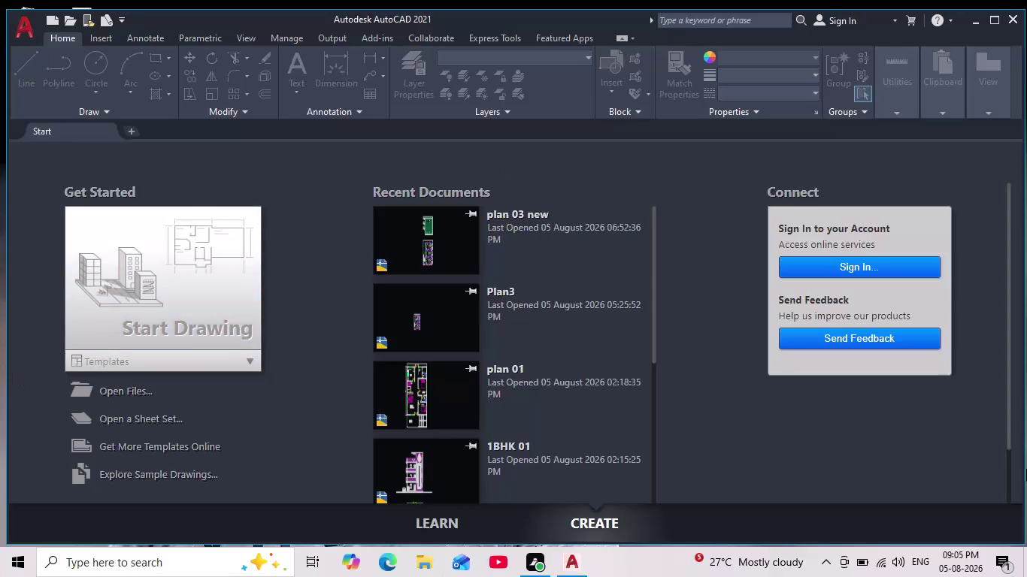
Start a new drawing using Engineering length units, 0'-0" precision and inch insertion scale.
click(193, 301)
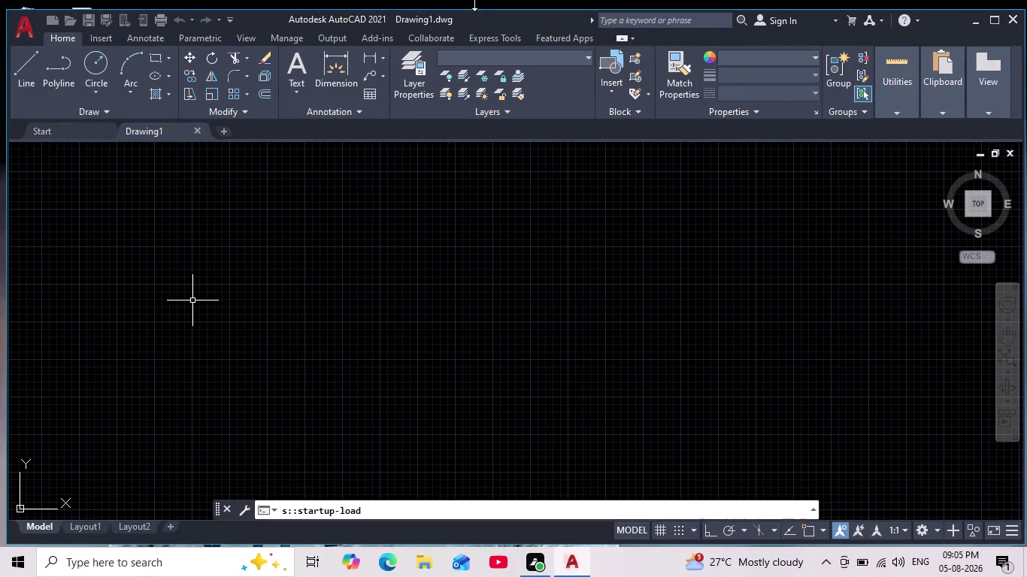
text(un)
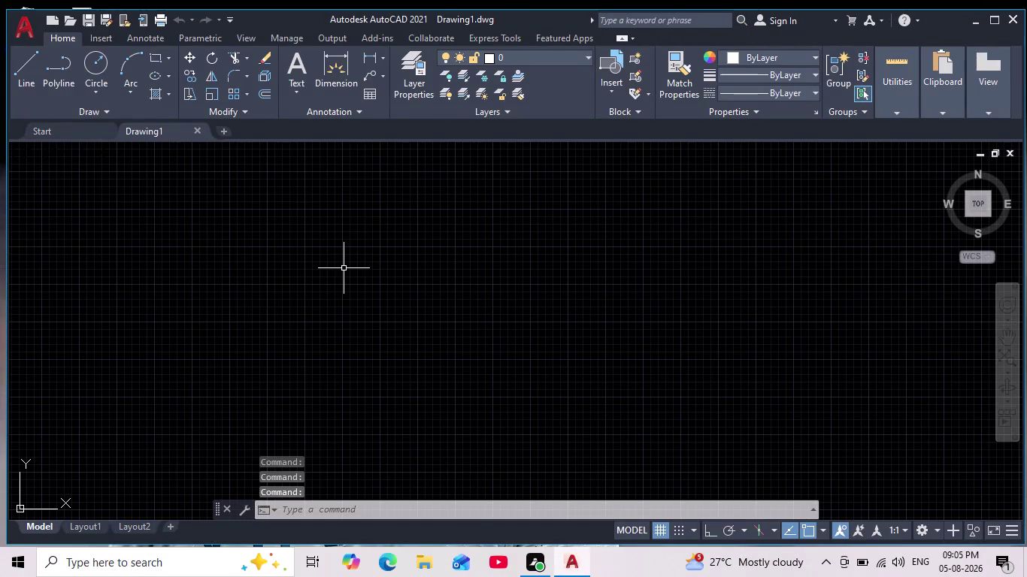
key(Return)
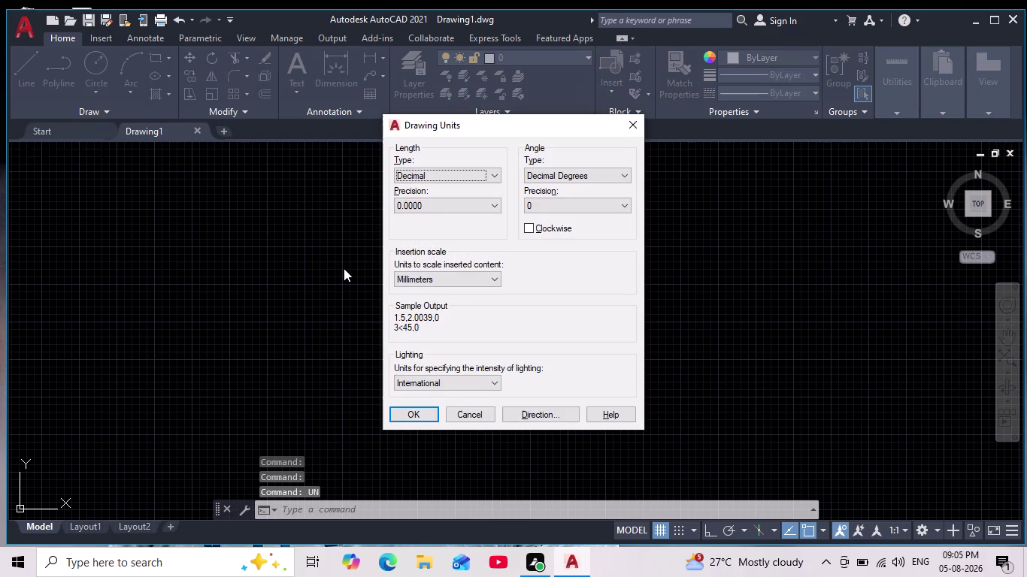
click(455, 173)
click(433, 219)
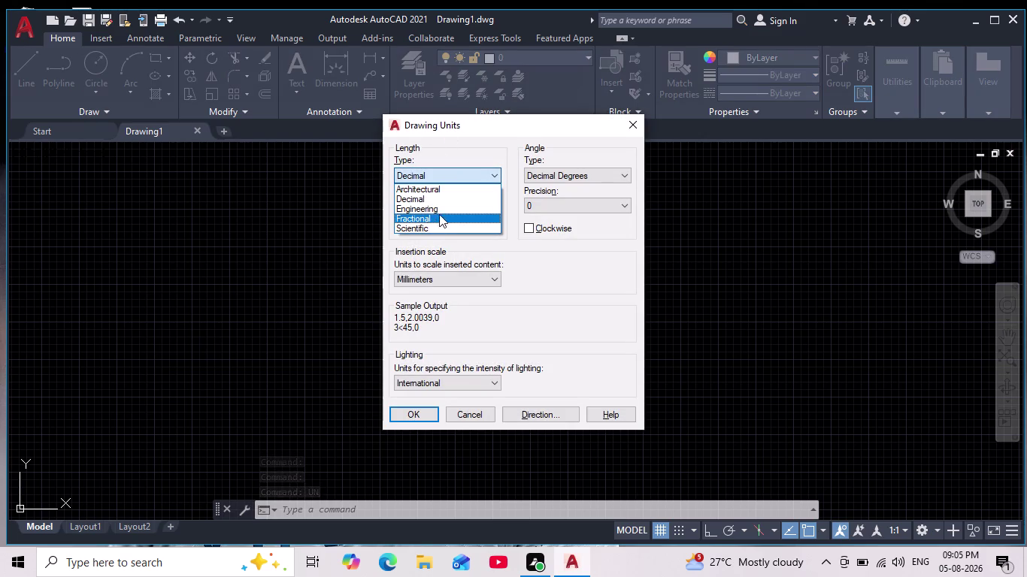
click(439, 214)
click(442, 178)
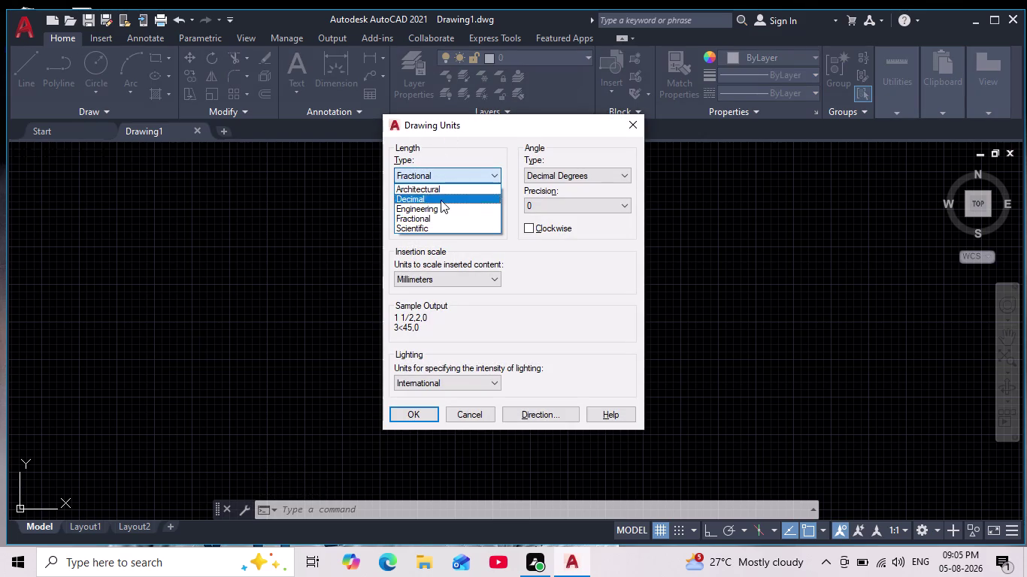
click(438, 215)
click(445, 169)
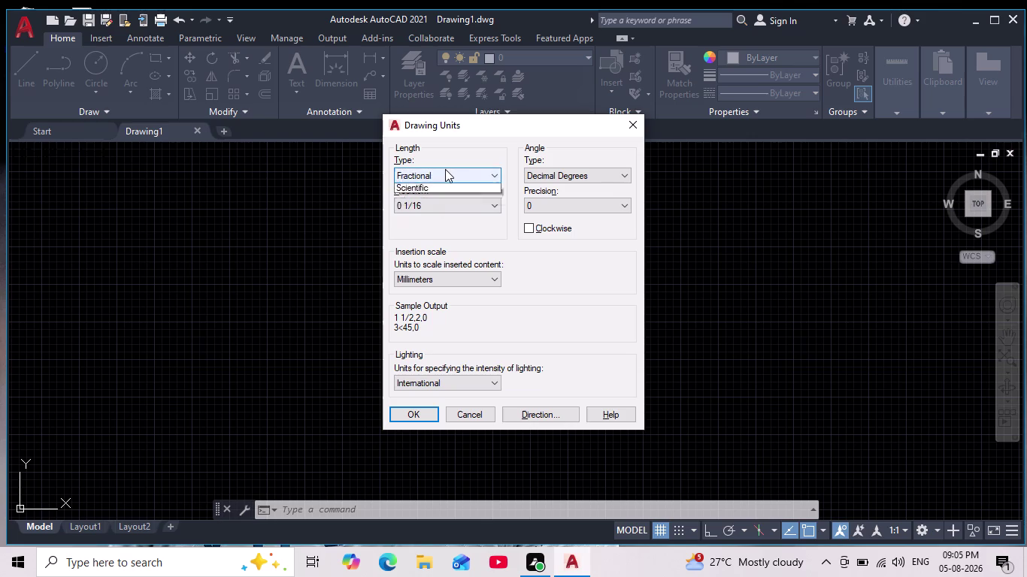
click(449, 209)
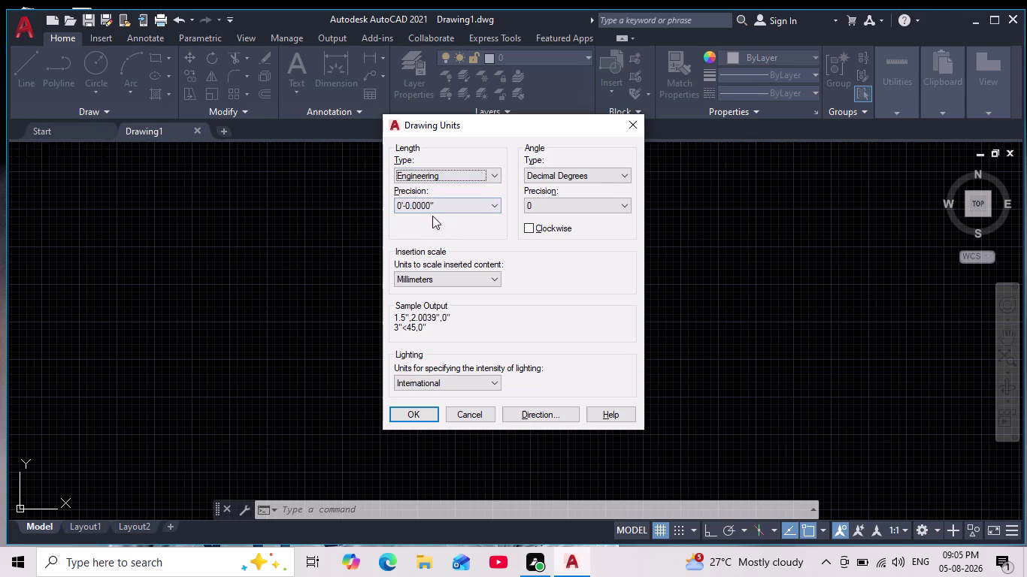
click(448, 200)
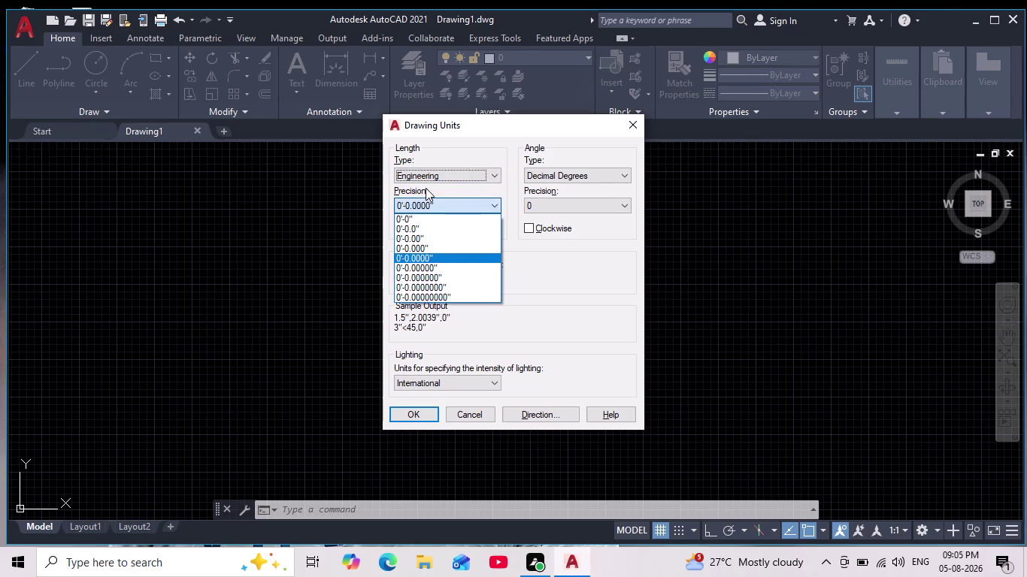
click(420, 221)
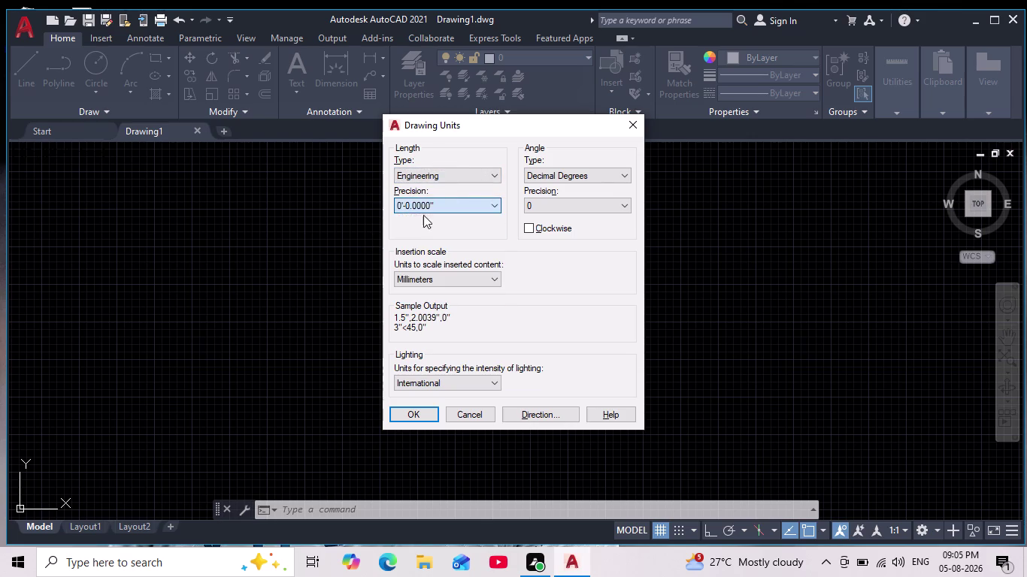
click(471, 271)
click(431, 306)
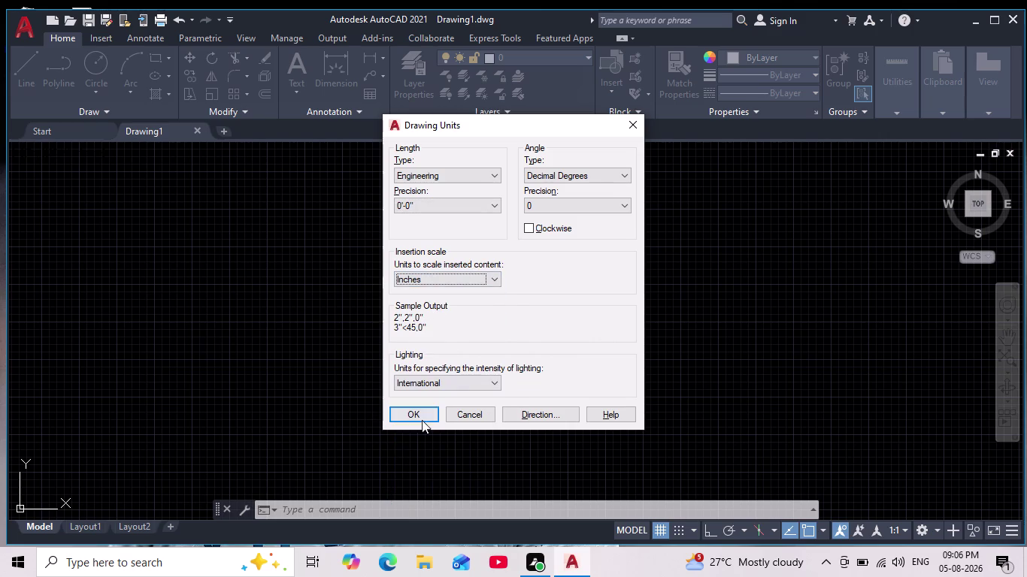
click(421, 422)
click(445, 417)
key(d)
key(Return)
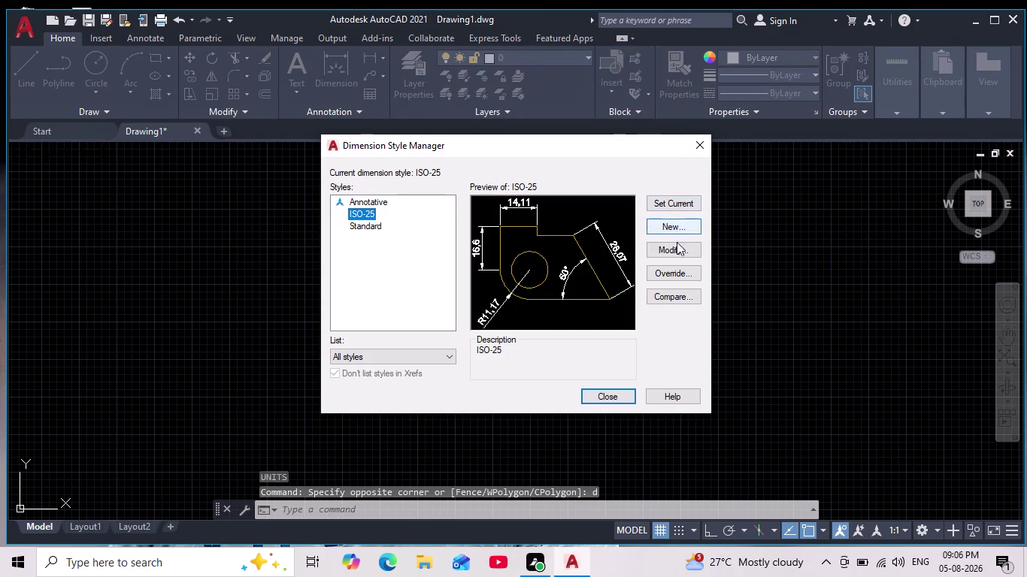
Give ISO-25 Engineering unit format with 0'-0" precision and make it the current style.
click(665, 250)
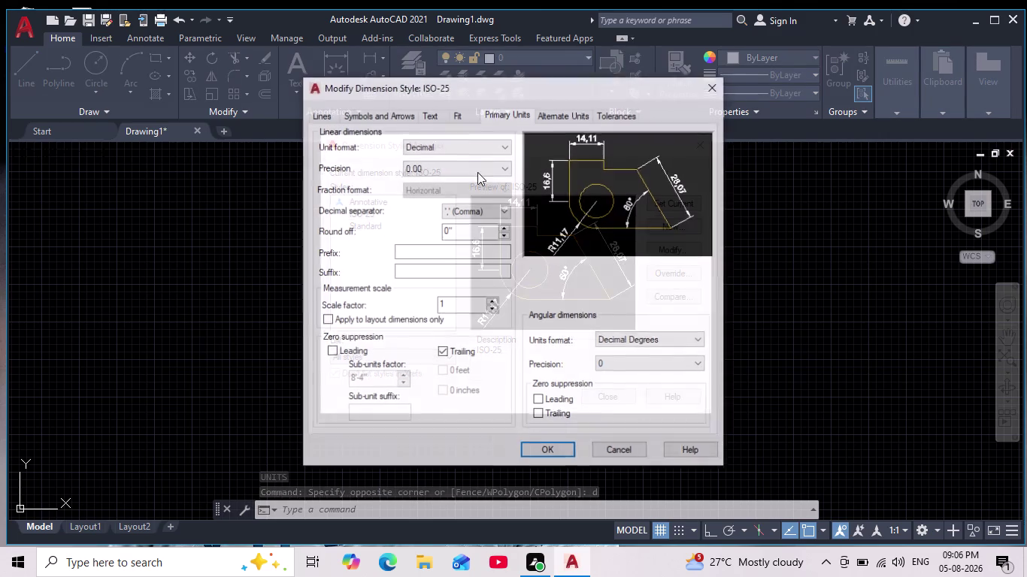
click(499, 120)
click(445, 145)
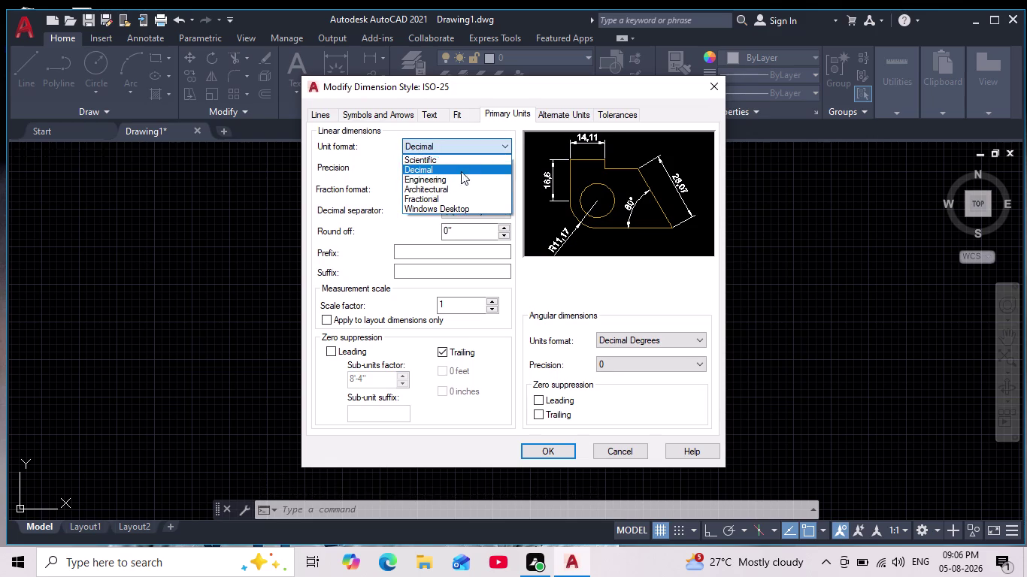
click(462, 183)
click(455, 177)
click(461, 161)
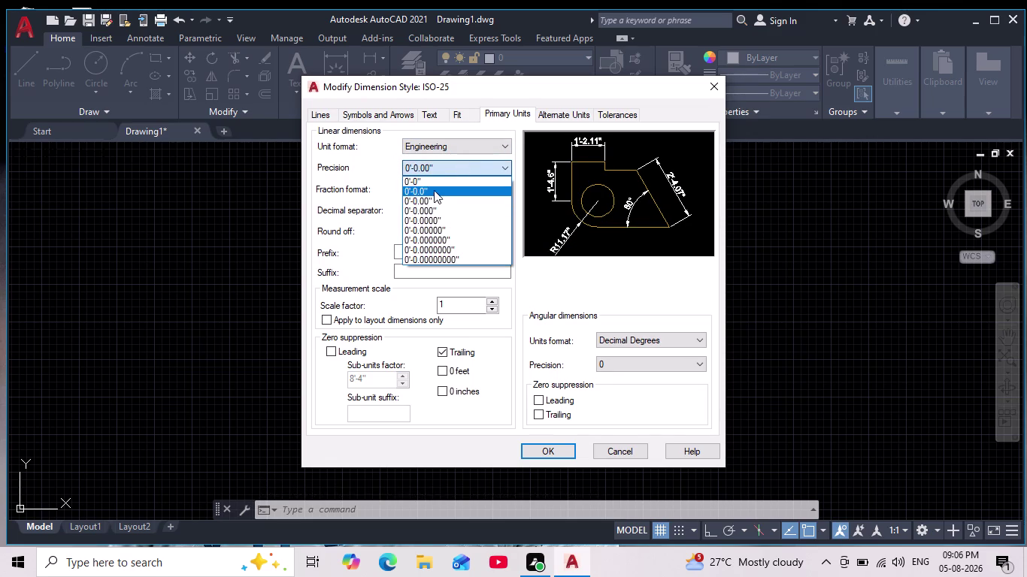
click(439, 188)
click(447, 170)
click(441, 184)
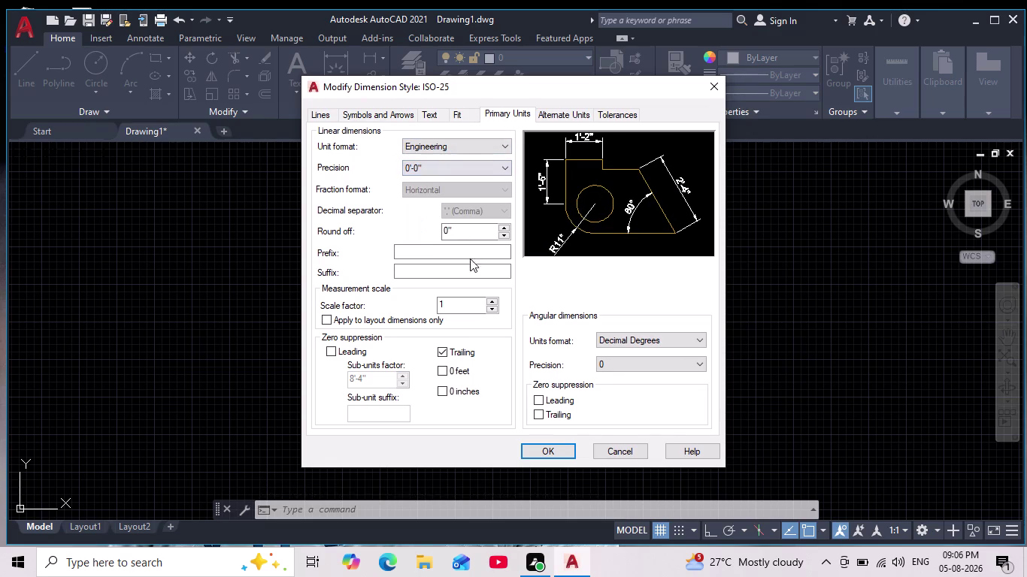
click(554, 447)
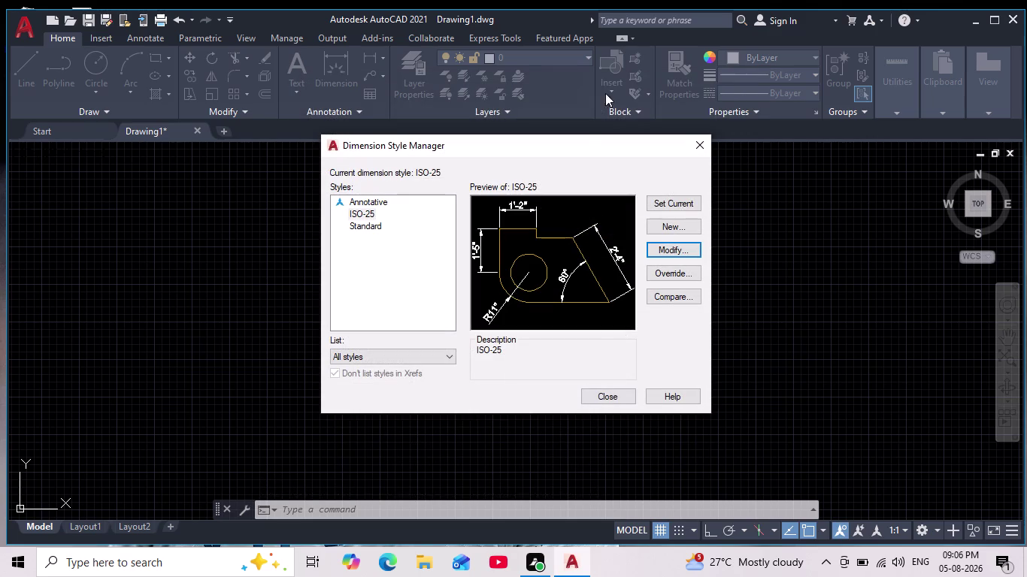
triple_click(666, 206)
click(666, 205)
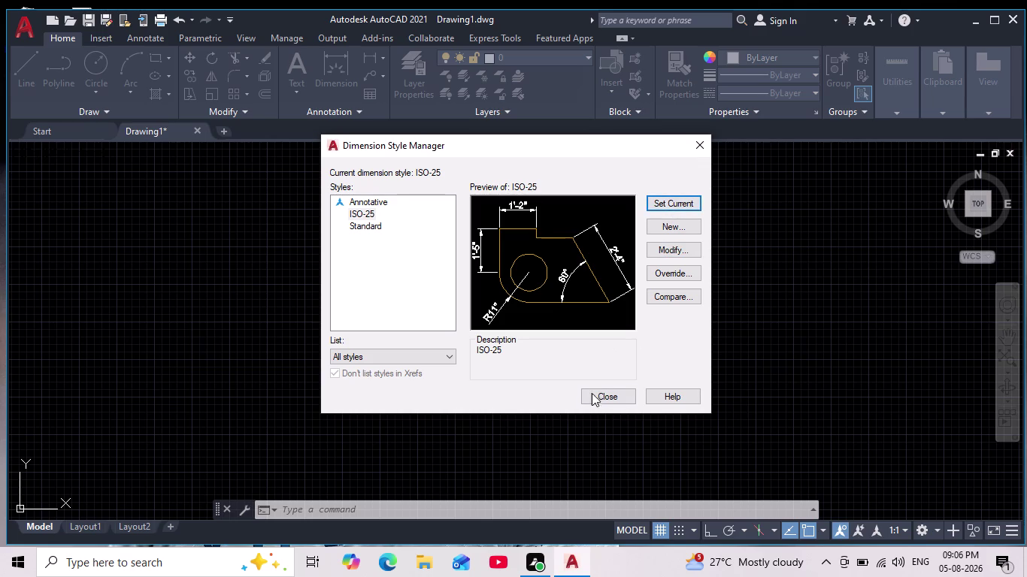
click(611, 397)
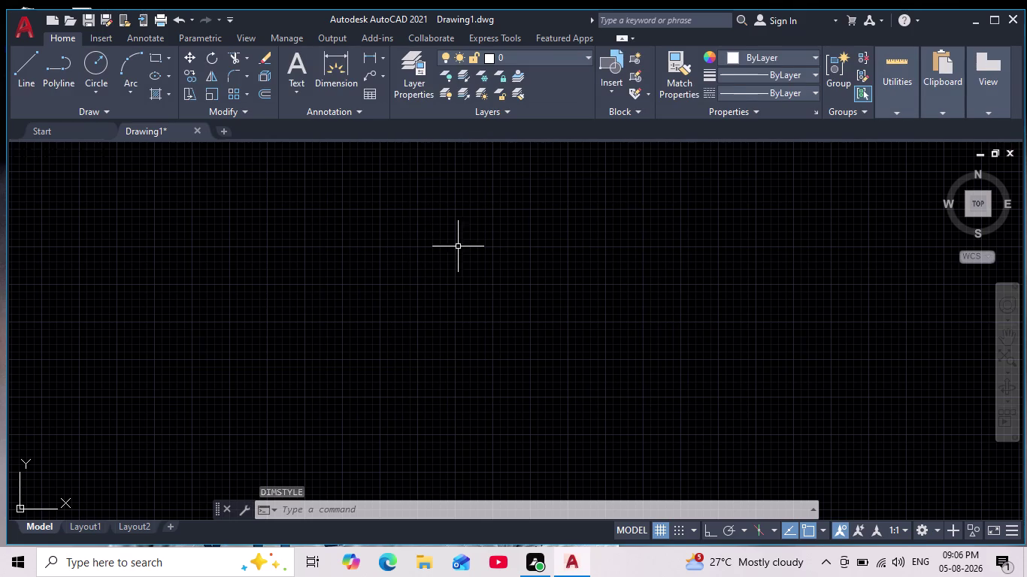
Pan and zoom the empty drawing, then start and cancel a construction line.
scroll(down, 3)
scroll(up, 3)
middle_drag(422, 279, 299, 434)
scroll(down, 3)
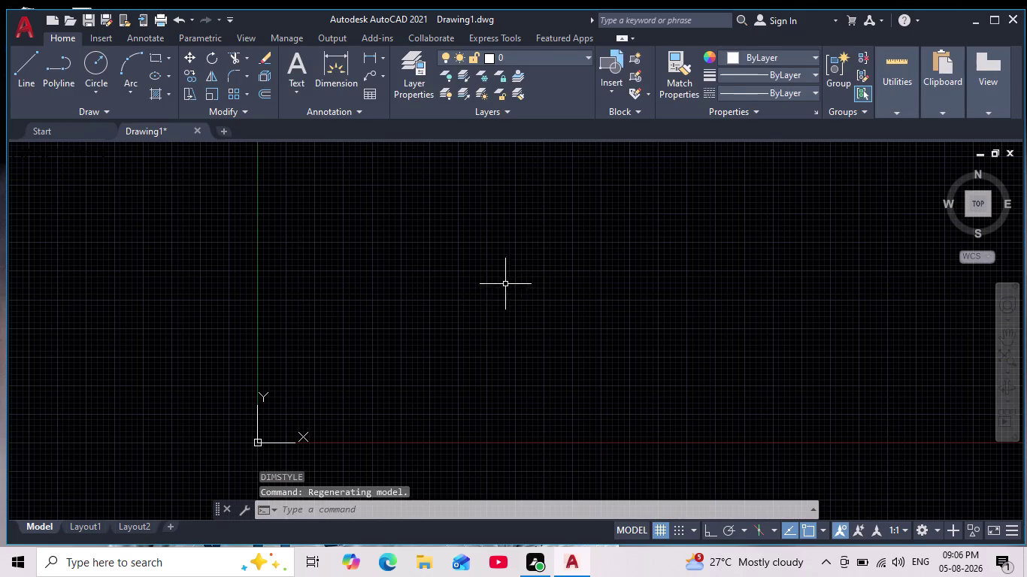
scroll(up, 3)
scroll(down, 3)
scroll(up, 3)
middle_drag(361, 351, 331, 358)
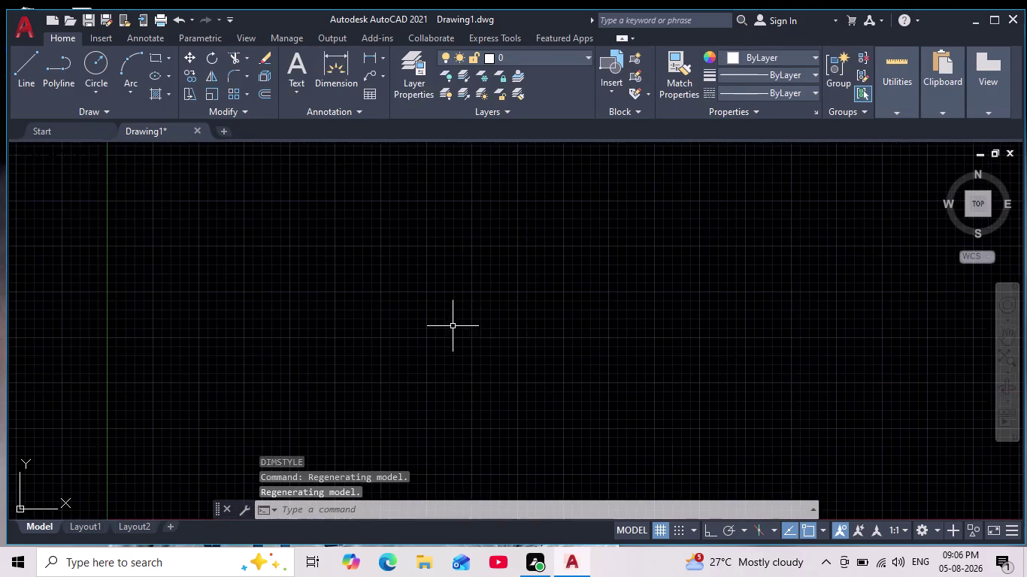
middle_drag(332, 358, 358, 343)
scroll(down, 3)
scroll(up, 3)
middle_drag(402, 339, 383, 361)
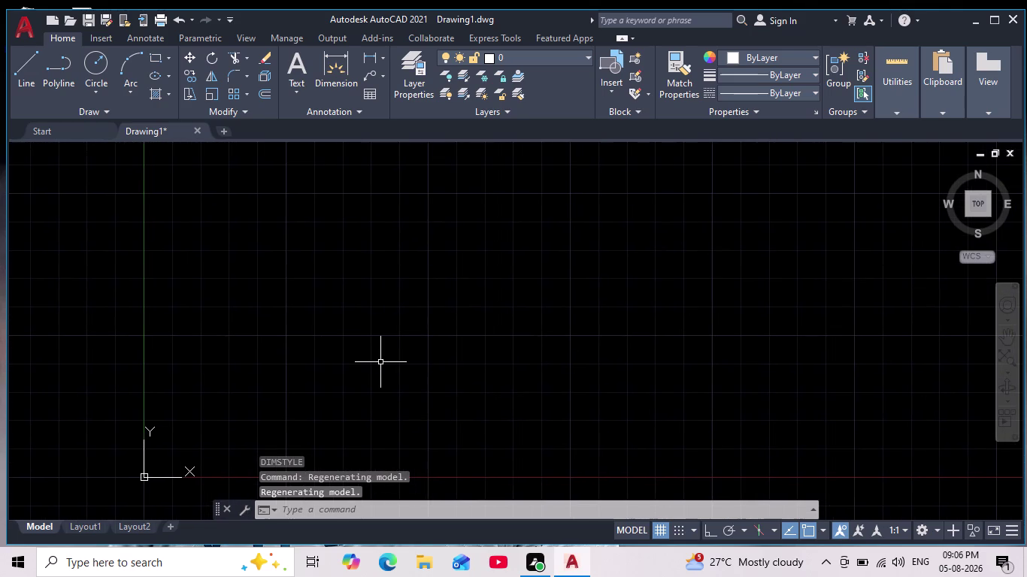
text(xl)
key(Return)
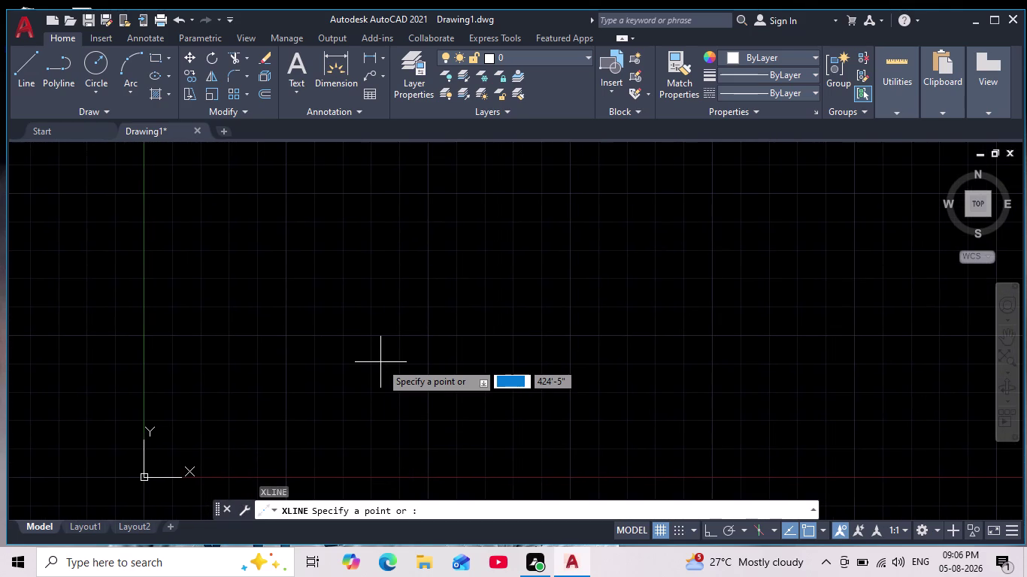
key(Return)
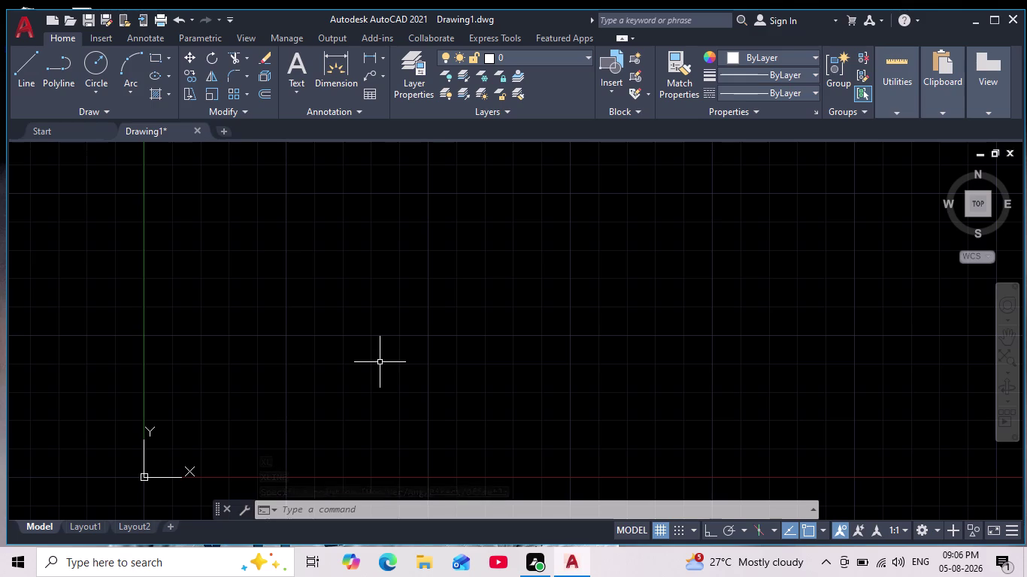
Place a horizontal construction line through a picked point.
scroll(down, 3)
key(Escape)
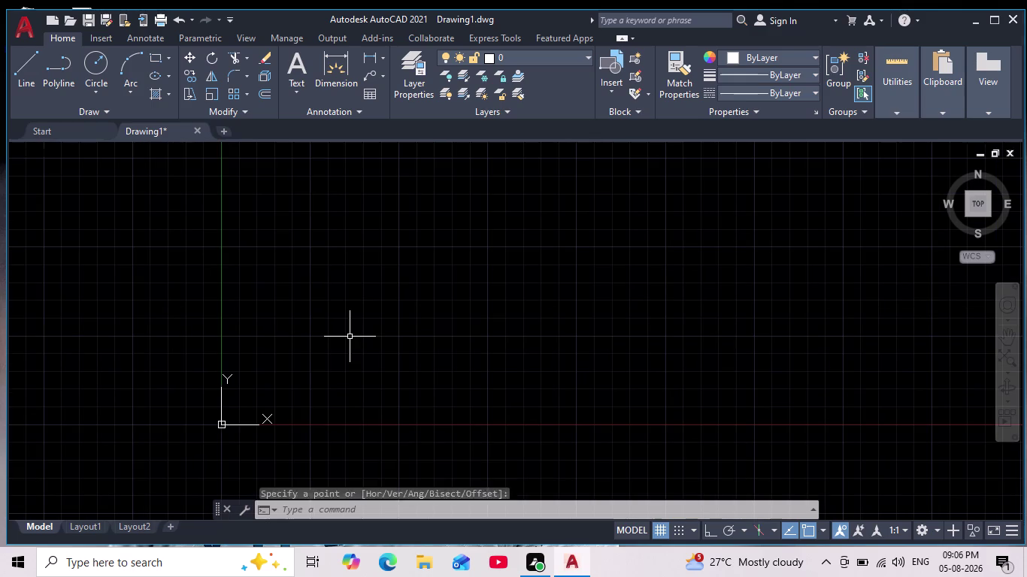
key(Escape)
key(Escape)
text(xl)
key(Return)
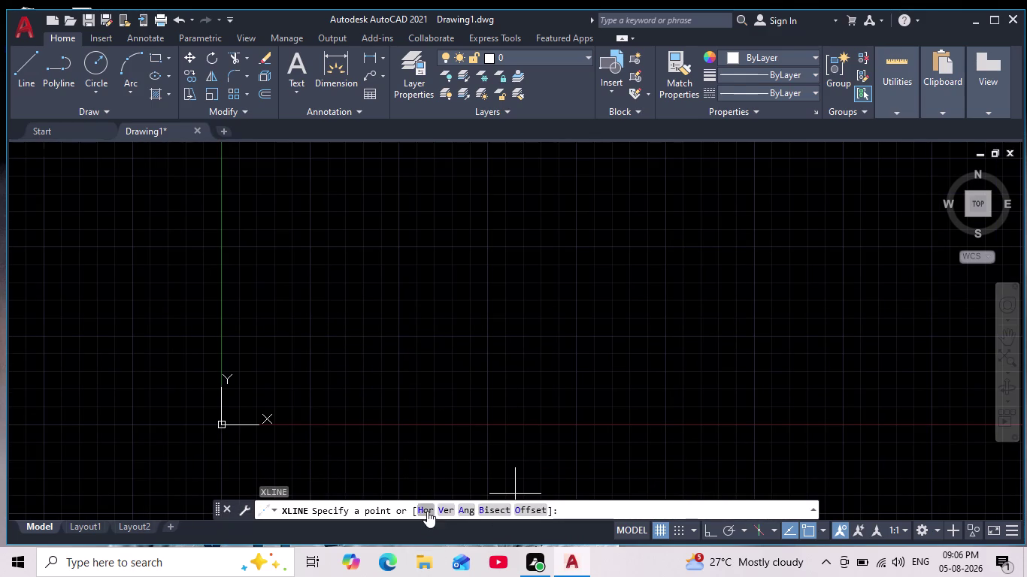
click(427, 511)
click(503, 267)
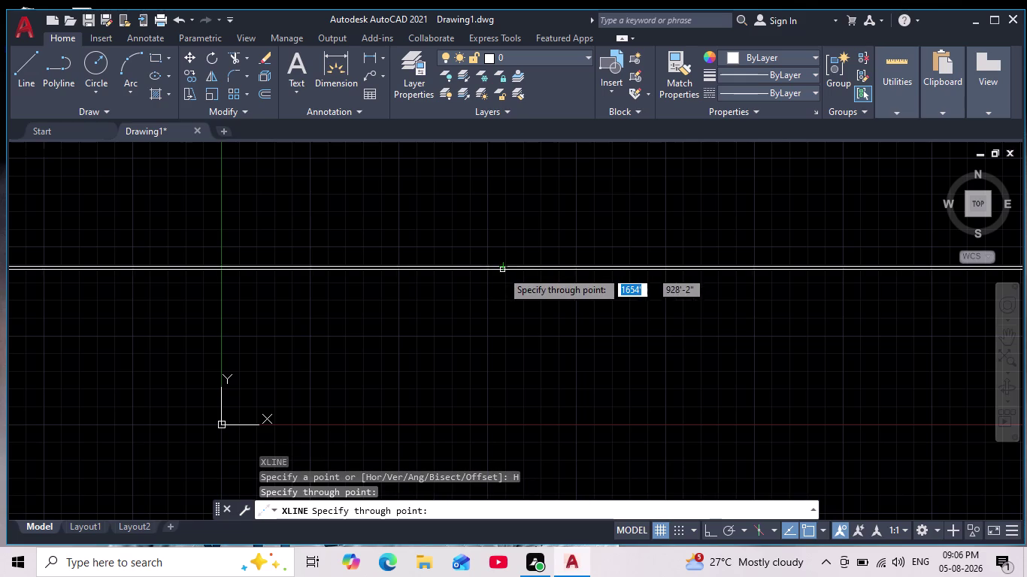
scroll(down, 3)
middle_drag(498, 285, 440, 325)
scroll(up, 3)
scroll(up, 3)
middle_drag(488, 310, 483, 315)
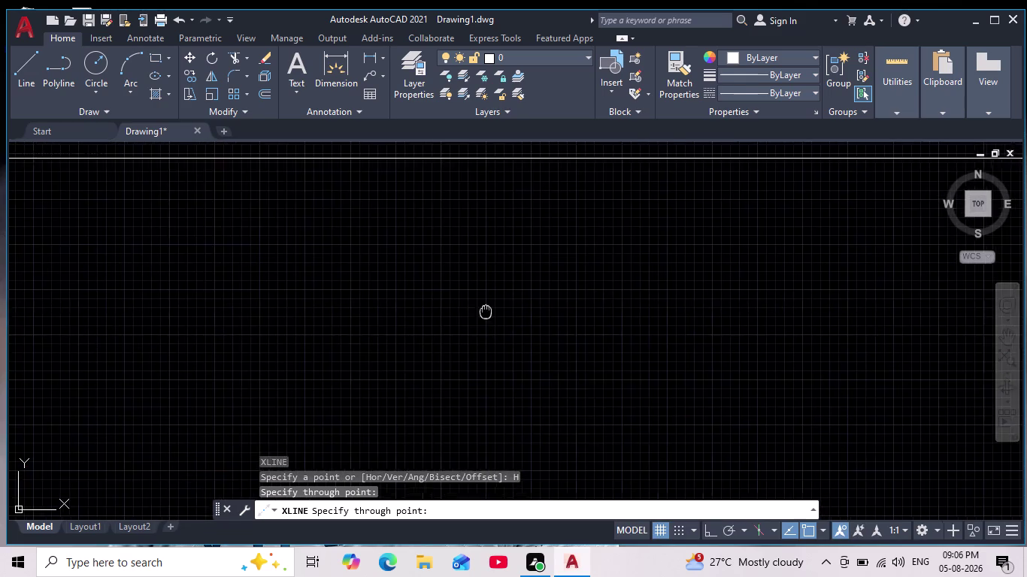
middle_drag(483, 315, 429, 363)
End the horizontal xline command and clear the stray command input.
key(Escape)
key(Escape)
key(Escape)
key(Escape)
key(h)
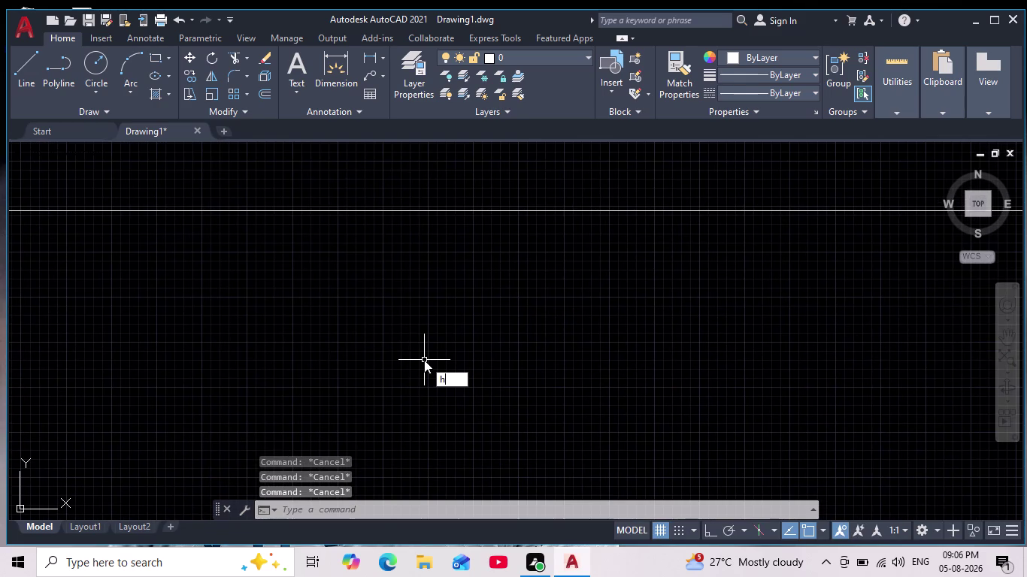
key(Escape)
key(Escape)
key(Escape)
key(Escape)
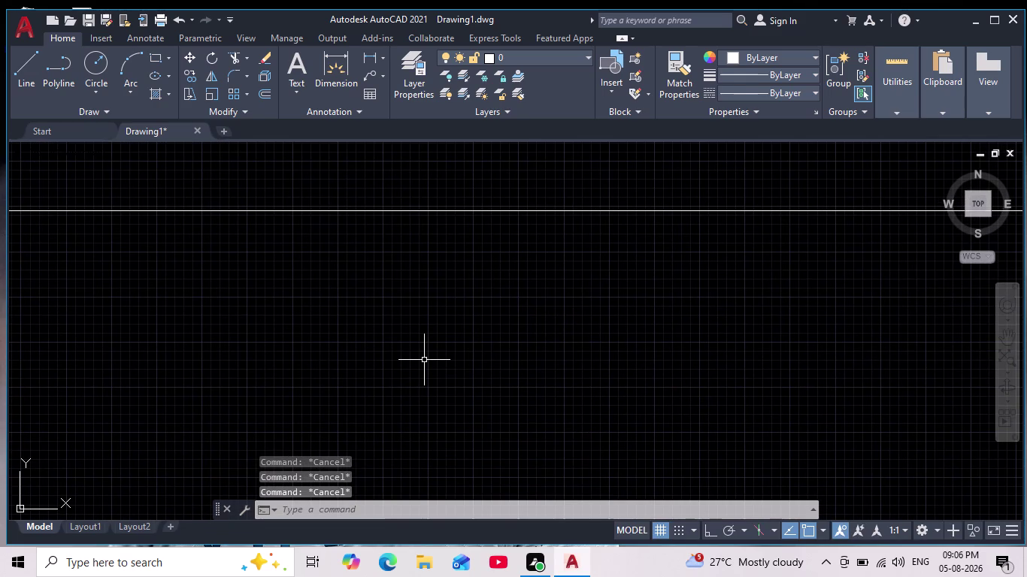
text(xl)
key(Return)
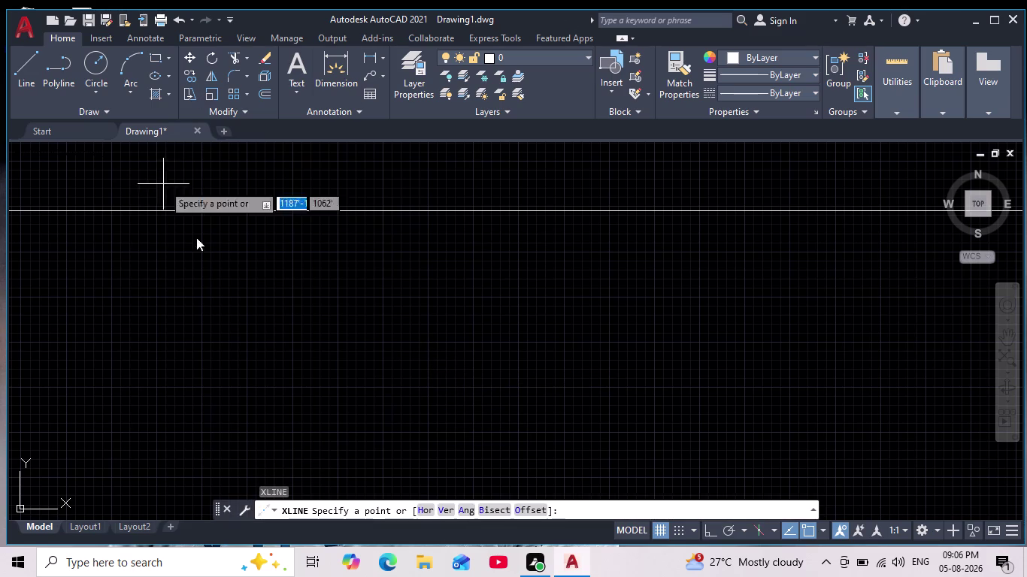
Place a vertical construction line crossing the horizontal one, then end the command.
click(447, 513)
scroll(down, 3)
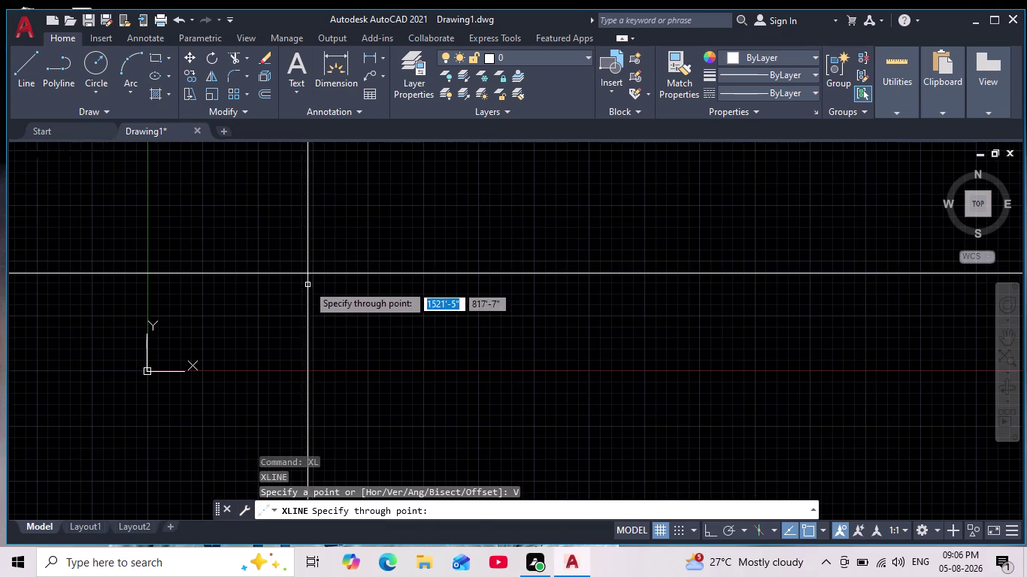
scroll(up, 3)
scroll(down, 3)
middle_drag(300, 294, 307, 365)
scroll(down, 3)
scroll(down, 3)
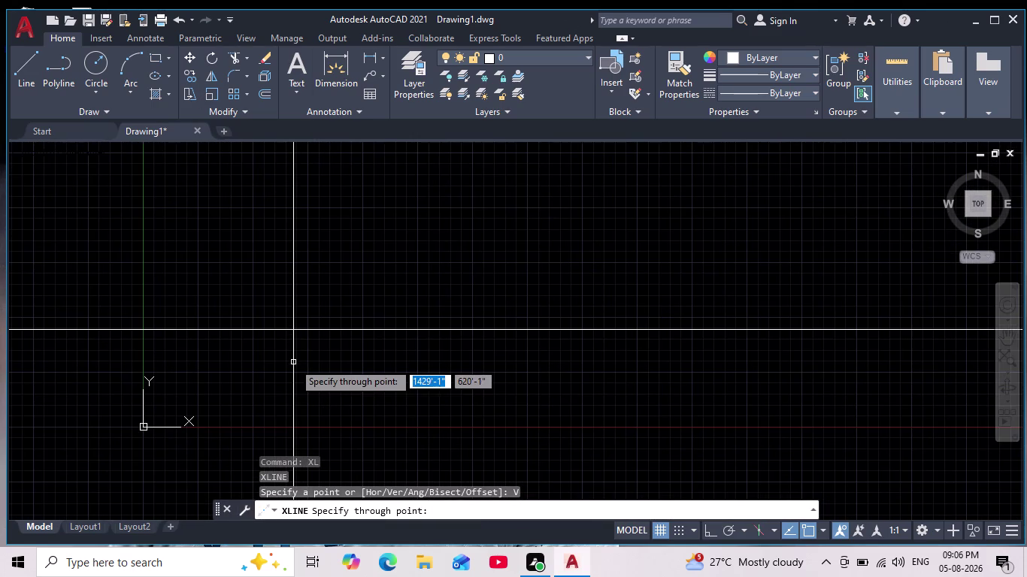
scroll(up, 3)
click(284, 304)
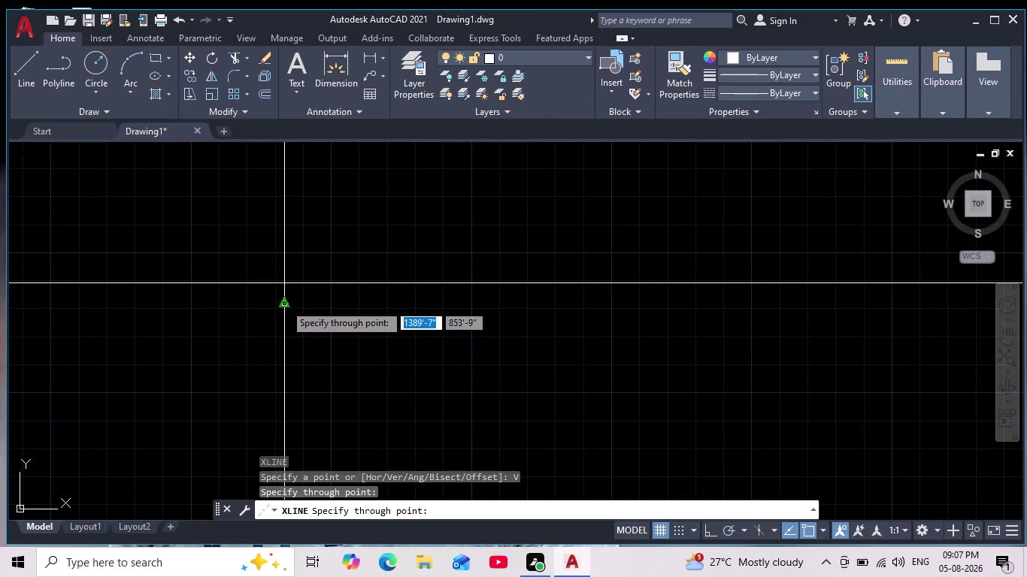
scroll(down, 3)
key(Escape)
Pan and zoom the view around the crossing construction lines.
scroll(up, 3)
middle_drag(338, 328, 399, 294)
scroll(down, 3)
scroll(up, 3)
scroll(down, 3)
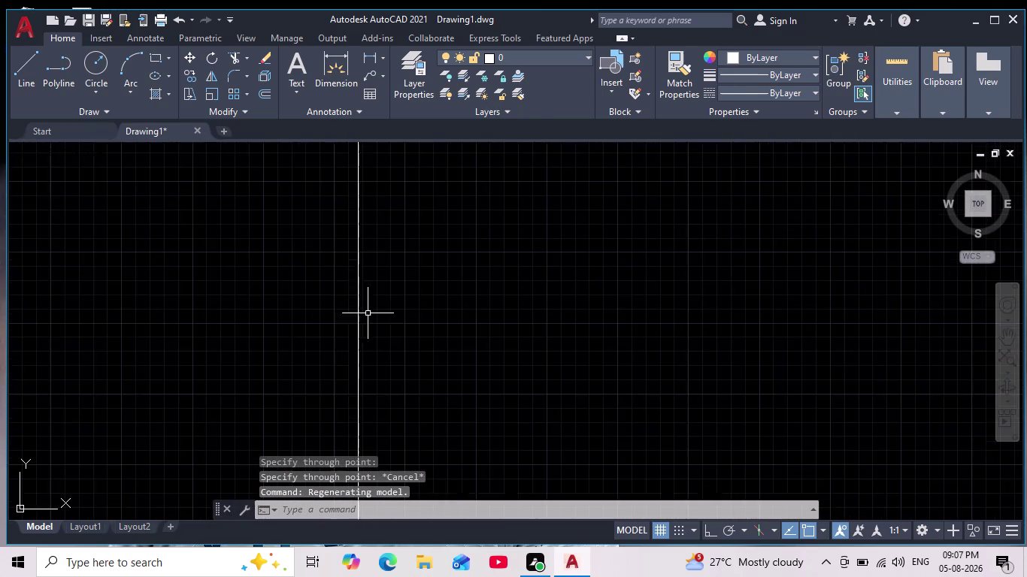
scroll(down, 3)
middle_drag(368, 322, 335, 376)
scroll(down, 3)
scroll(up, 3)
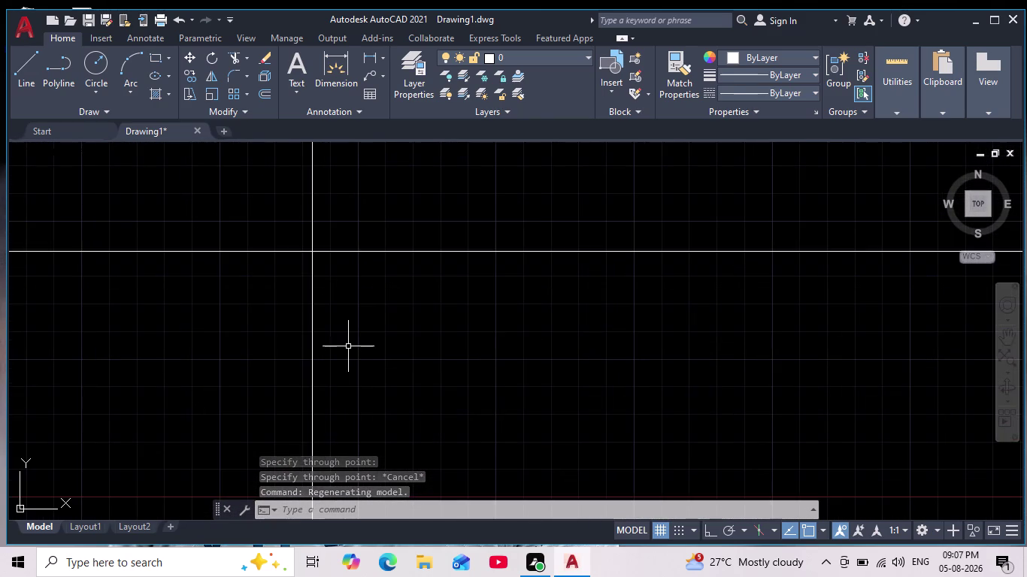
scroll(up, 3)
middle_drag(348, 347, 373, 330)
scroll(down, 3)
scroll(up, 3)
middle_drag(382, 338, 398, 369)
scroll(down, 3)
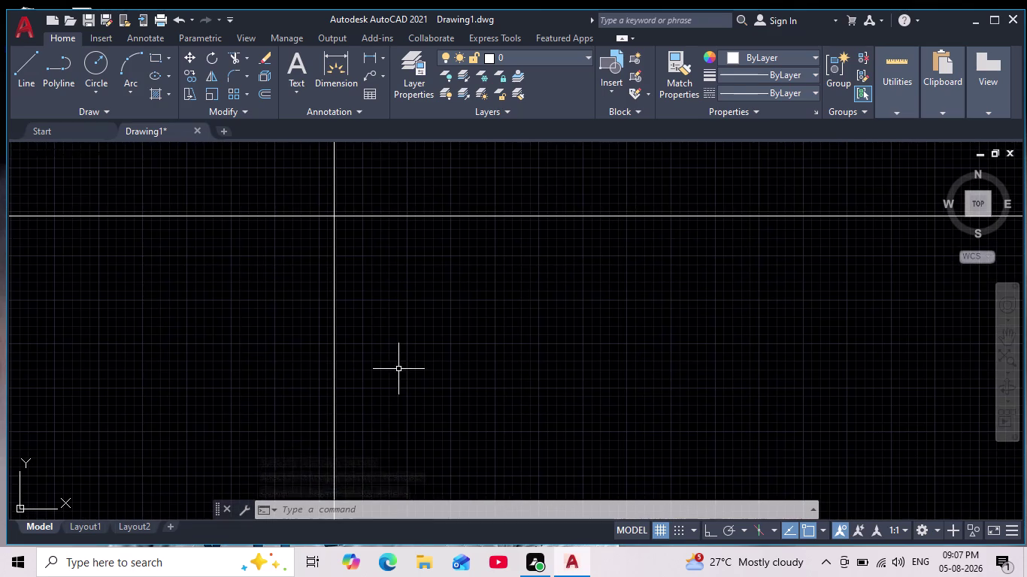
click(236, 59)
middle_drag(397, 211, 383, 295)
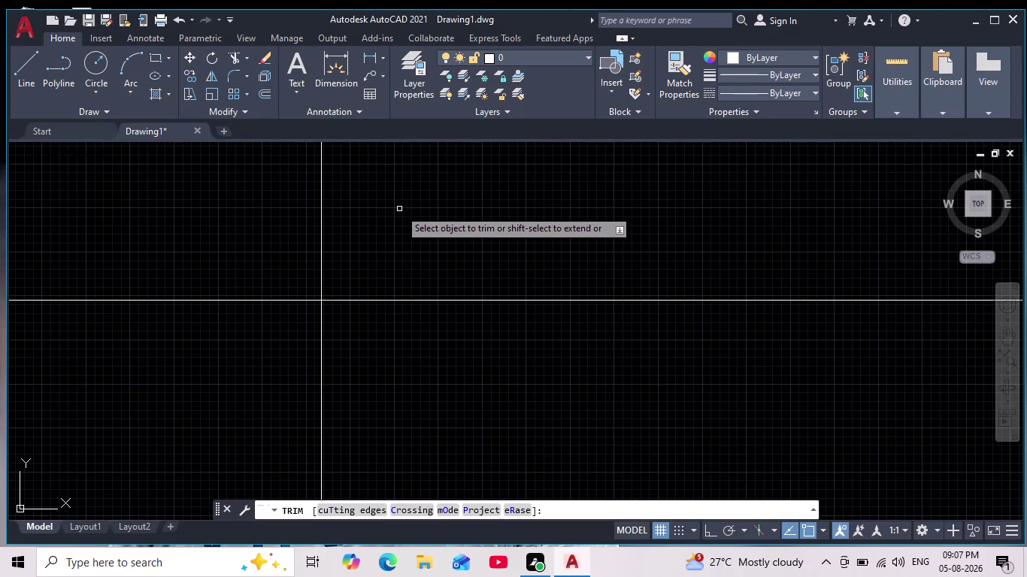
Fence-trim the construction line ends beyond the intersection so one corner remains.
drag(398, 208, 144, 381)
scroll(down, 3)
middle_drag(153, 350, 244, 185)
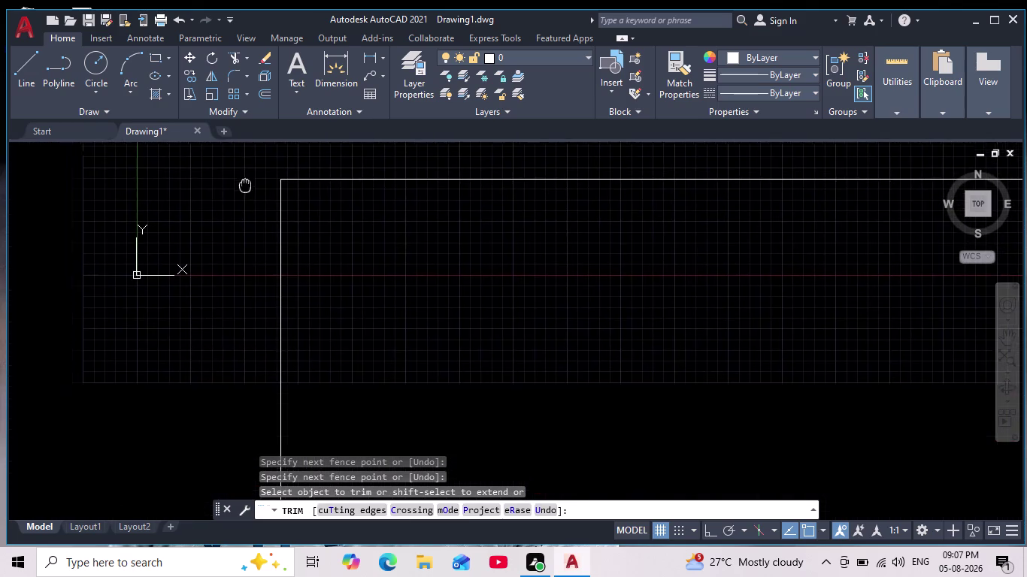
scroll(up, 3)
scroll(down, 3)
key(Escape)
key(Escape)
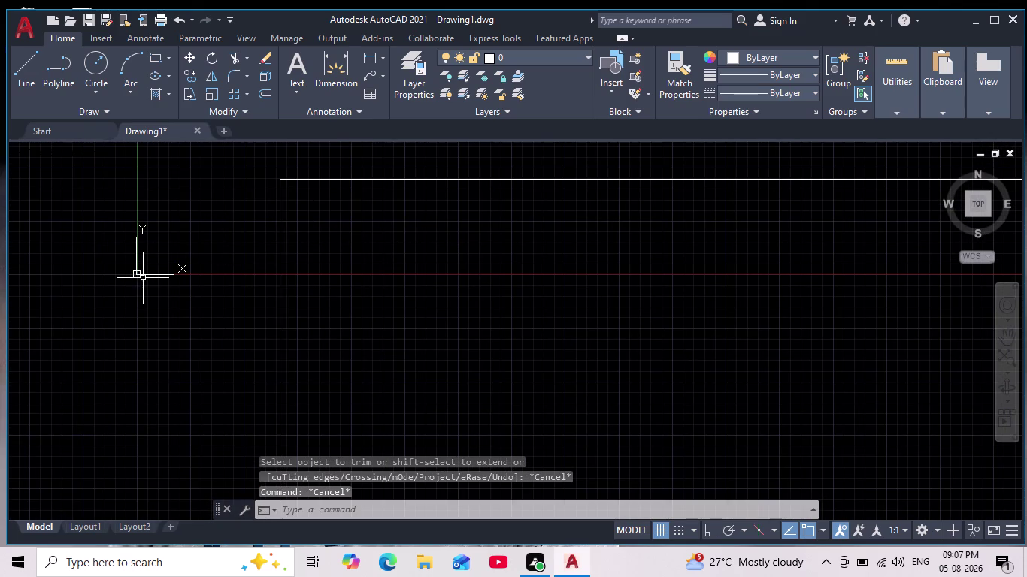
middle_drag(184, 250, 215, 217)
click(167, 241)
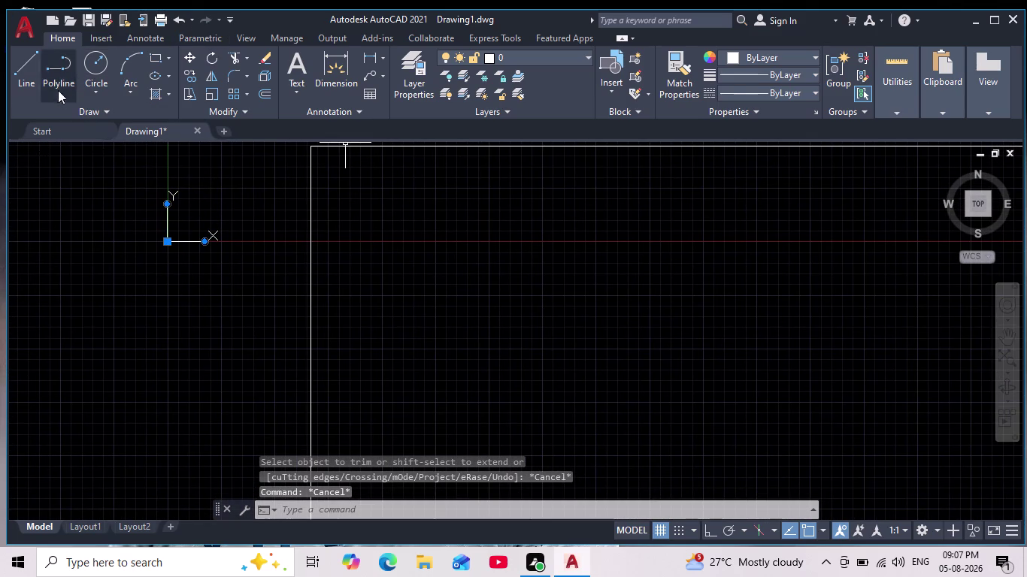
Drag the UCS origin to the lower-left corner of the view.
drag(167, 241, 158, 260)
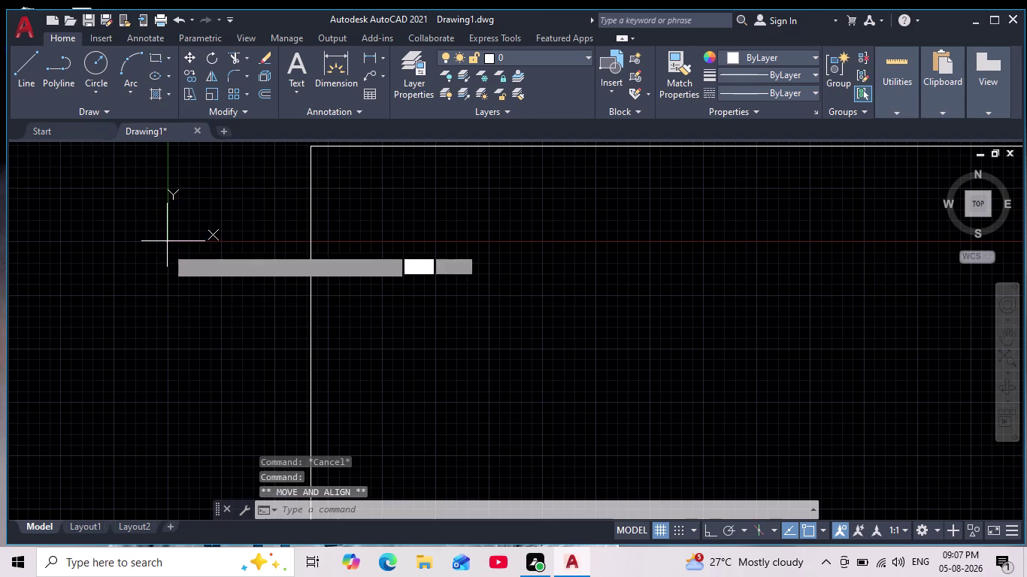
drag(157, 260, 61, 474)
click(63, 473)
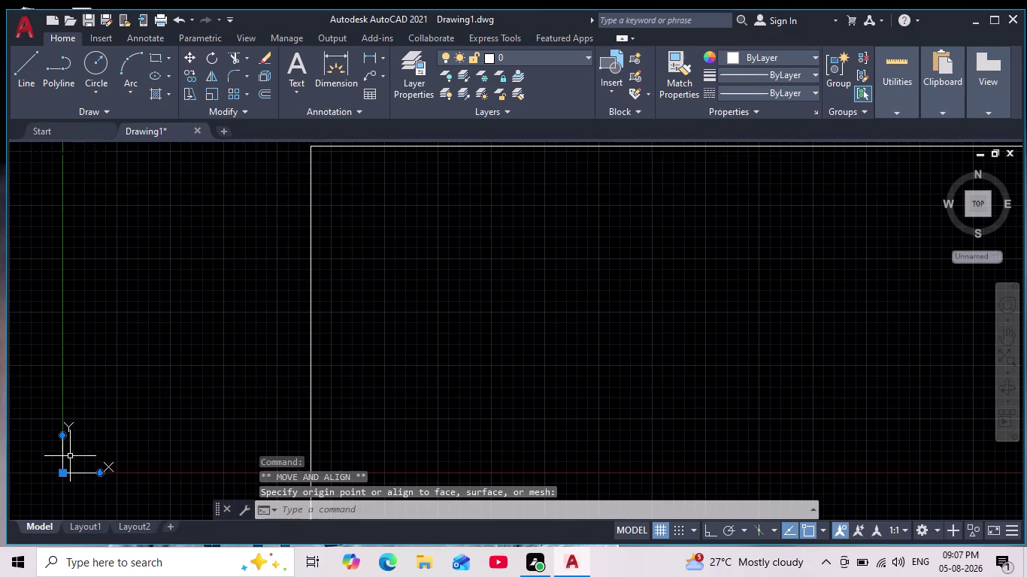
scroll(down, 3)
scroll(up, 3)
scroll(up, 3)
middle_drag(167, 356, 98, 399)
scroll(down, 3)
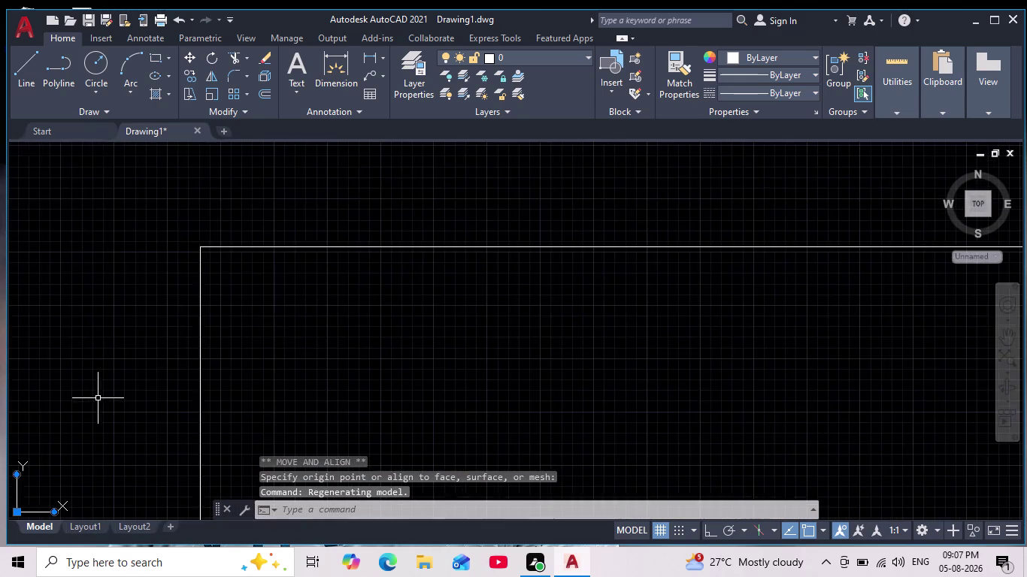
scroll(down, 3)
scroll(up, 3)
middle_drag(121, 374, 102, 384)
Clear the selection, reframe the outline, and start the OFFSET command (O).
key(Escape)
key(Escape)
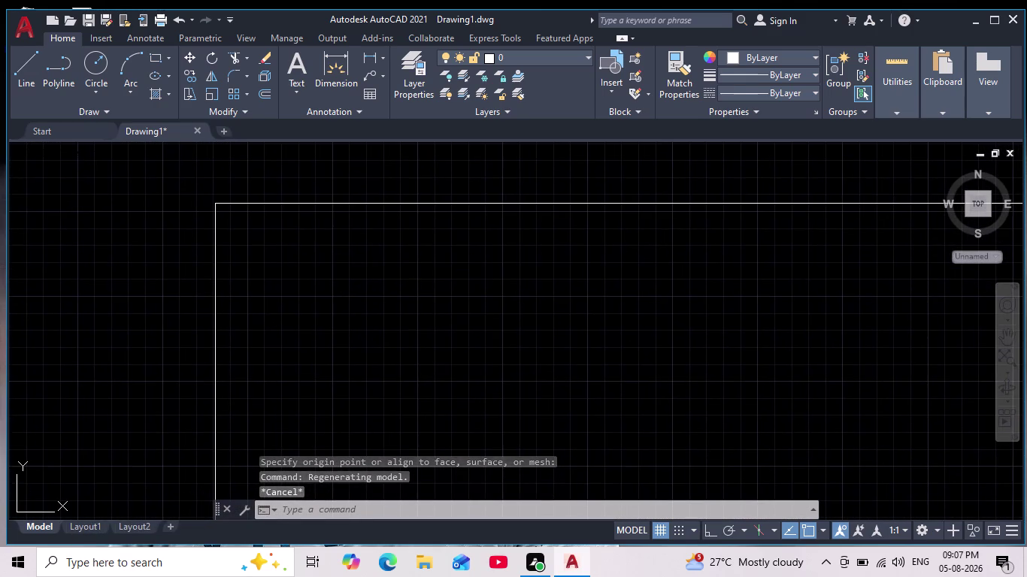
scroll(down, 3)
scroll(up, 3)
middle_drag(135, 354, 105, 358)
scroll(down, 3)
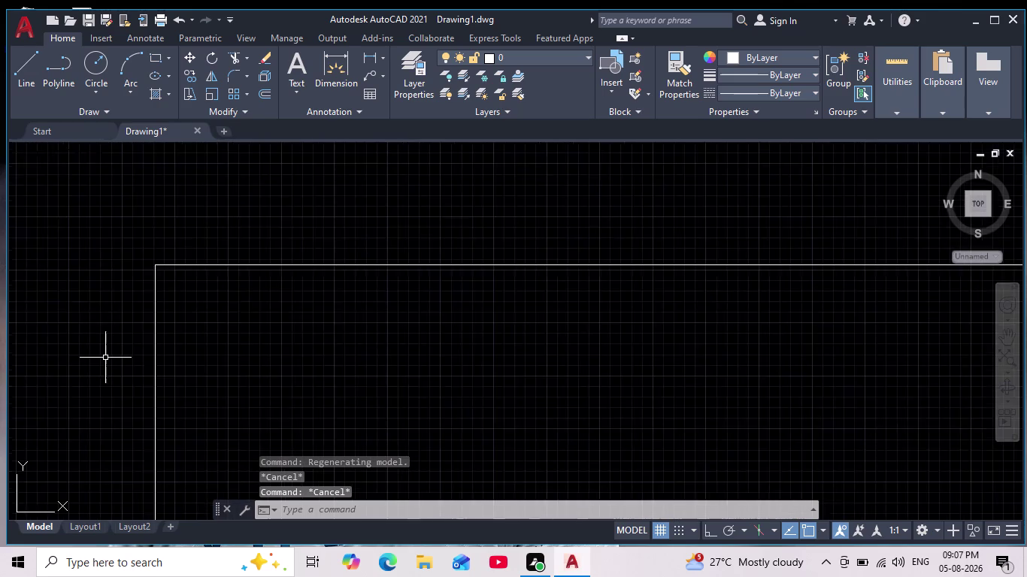
scroll(up, 3)
middle_drag(109, 364, 113, 378)
scroll(up, 3)
middle_drag(129, 354, 123, 345)
scroll(down, 3)
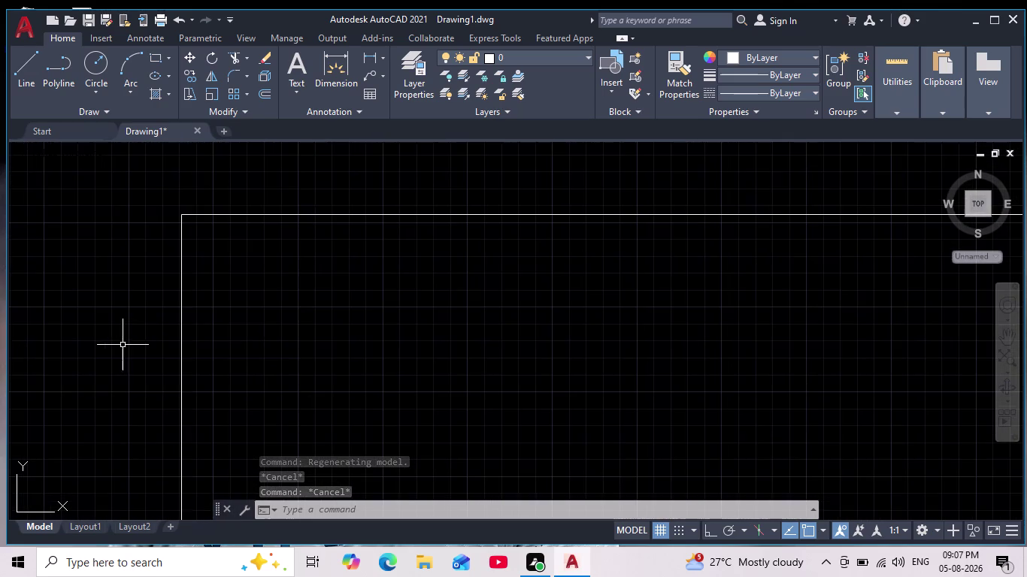
middle_drag(127, 331, 131, 367)
scroll(up, 3)
key(Escape)
key(Escape)
key(Escape)
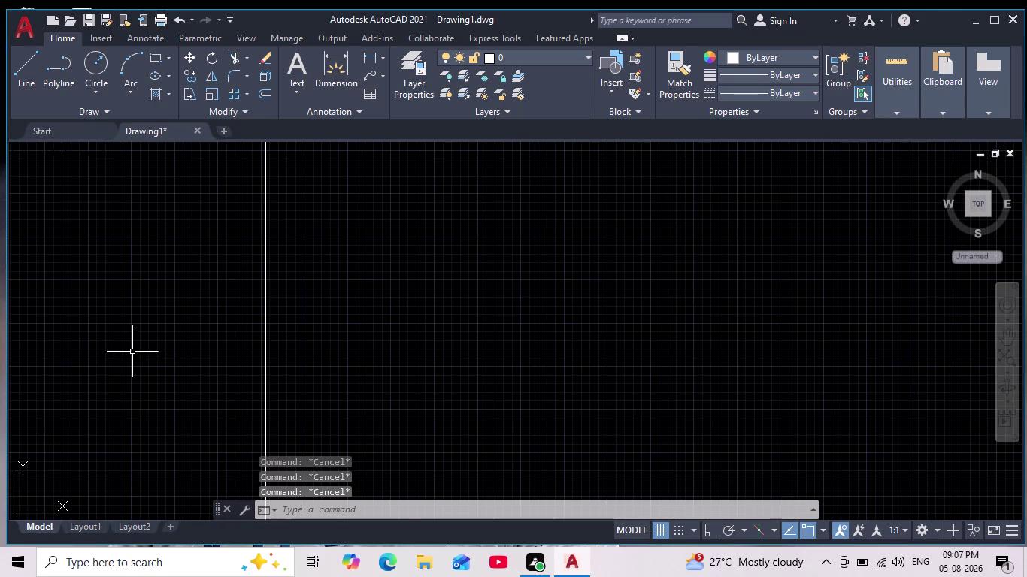
key(Escape)
key(Escape)
scroll(down, 3)
middle_drag(150, 329, 129, 331)
scroll(up, 3)
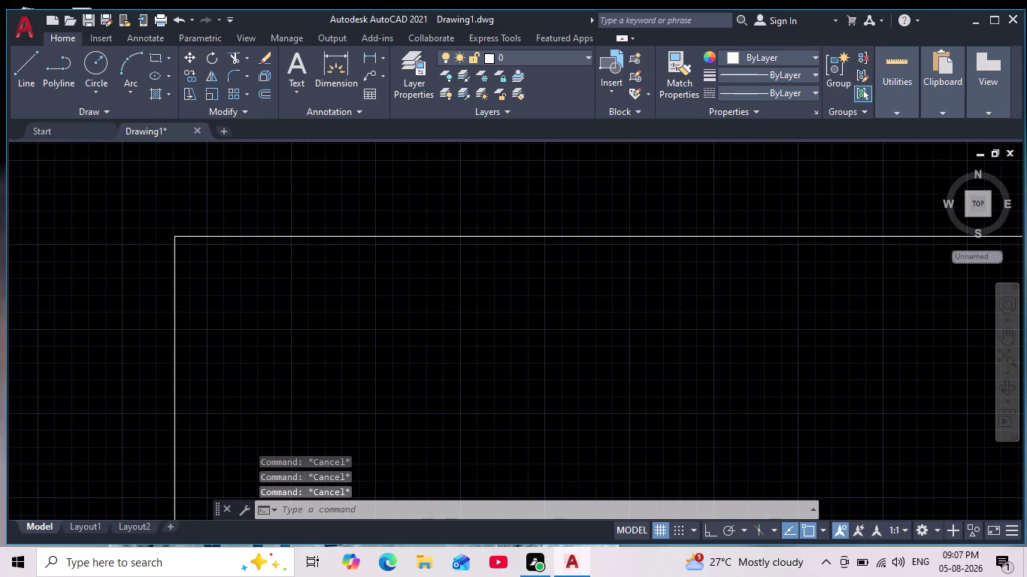
scroll(down, 3)
middle_drag(131, 323, 132, 300)
scroll(down, 3)
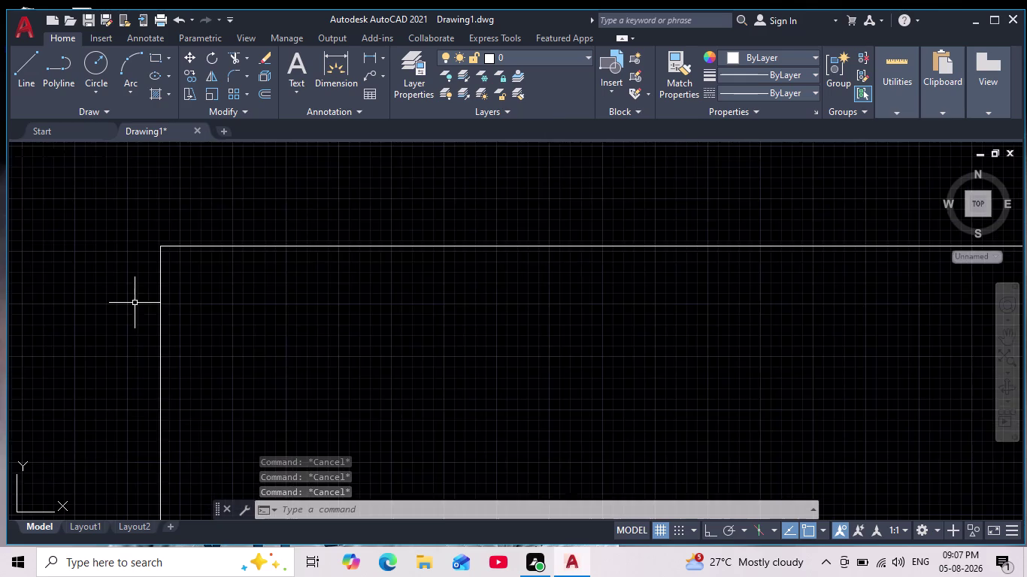
scroll(up, 3)
key(Escape)
key(Escape)
key(Escape)
key(Escape)
key(Escape)
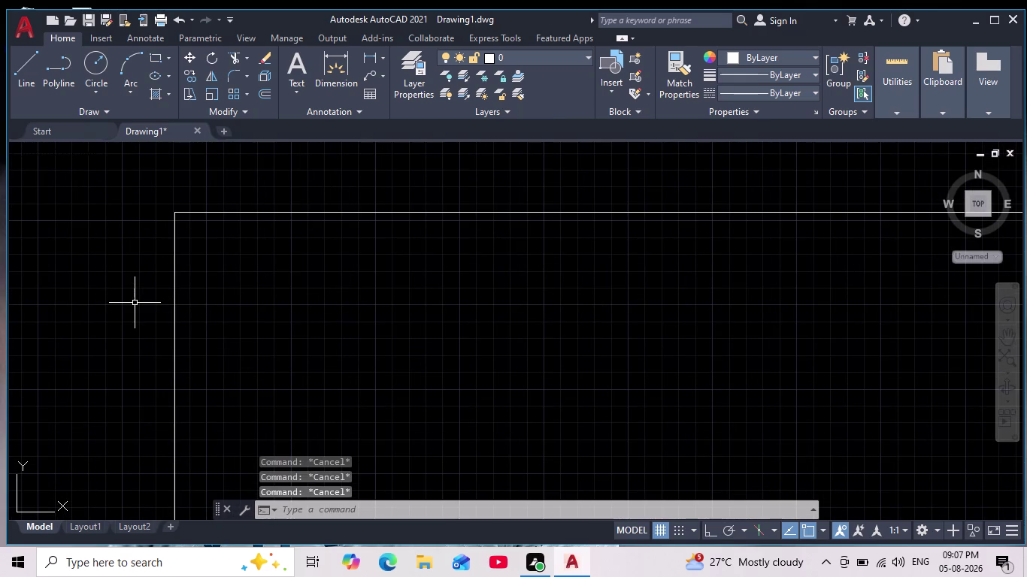
key(o)
key(Return)
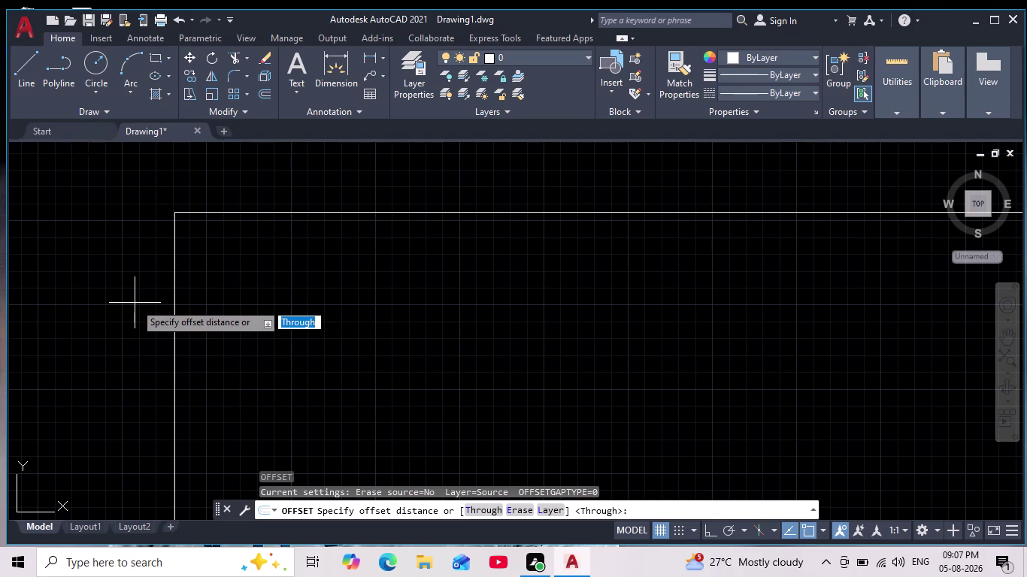
Offset the top horizontal wall line 9 units inward and check the doubled wall.
key(9)
key(Return)
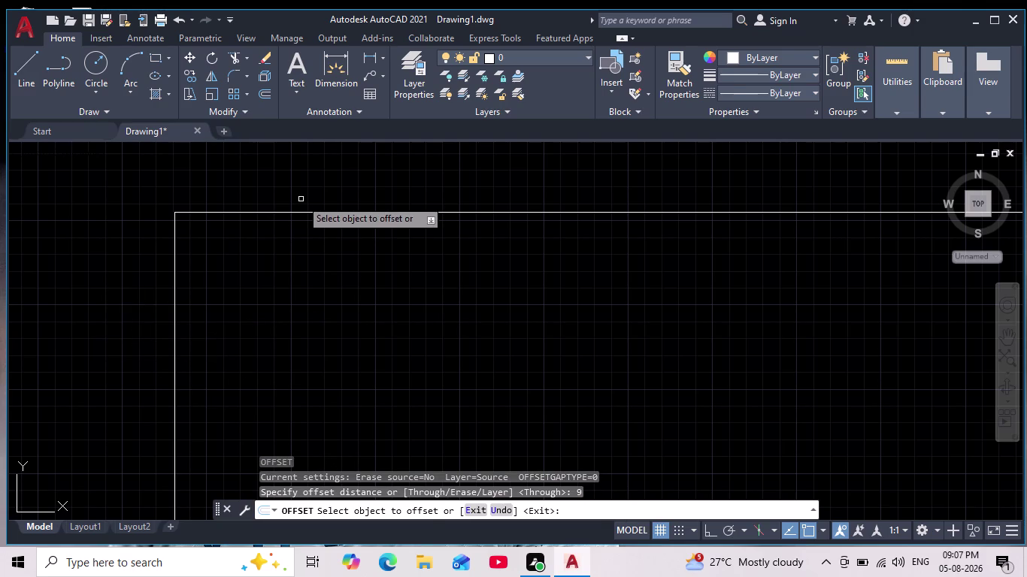
click(301, 213)
click(312, 280)
scroll(up, 3)
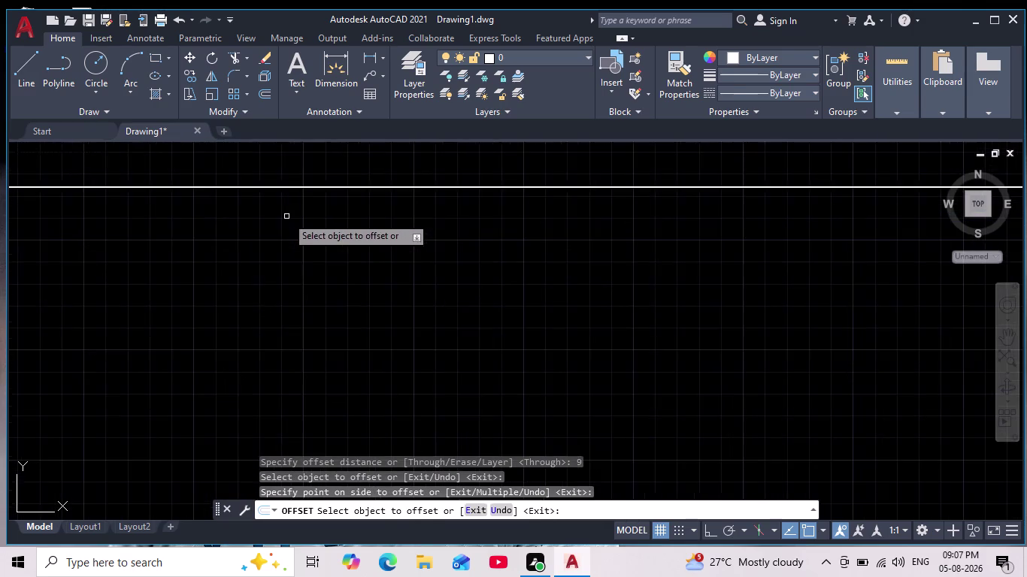
scroll(up, 3)
middle_drag(288, 222, 381, 353)
scroll(up, 3)
middle_drag(2, 576, 121, 400)
scroll(down, 3)
middle_drag(155, 388, 157, 386)
scroll(down, 3)
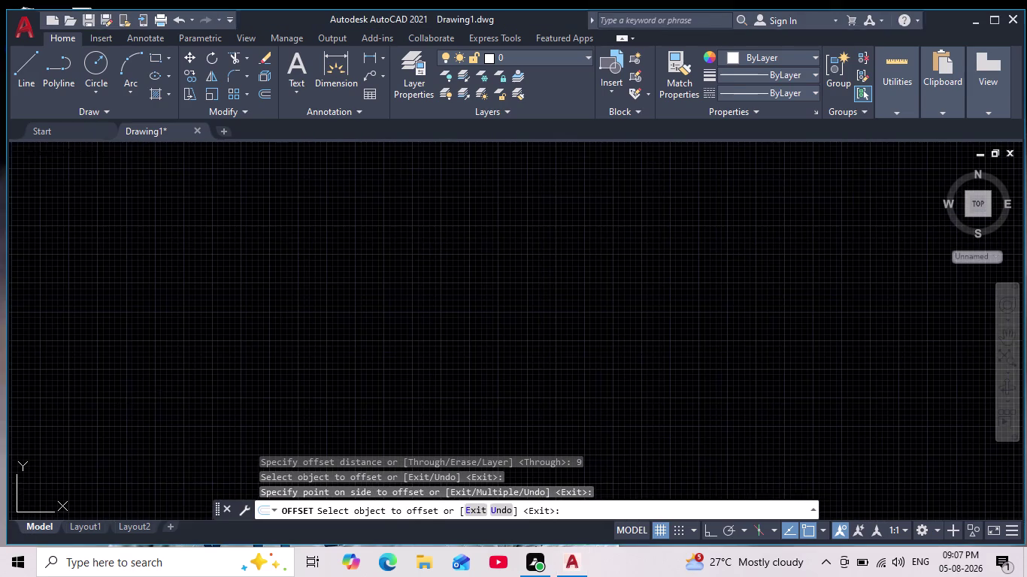
middle_drag(156, 386, 160, 379)
scroll(down, 3)
scroll(down, 3)
middle_drag(192, 372, 348, 145)
scroll(up, 3)
middle_drag(182, 232, 272, 445)
scroll(up, 3)
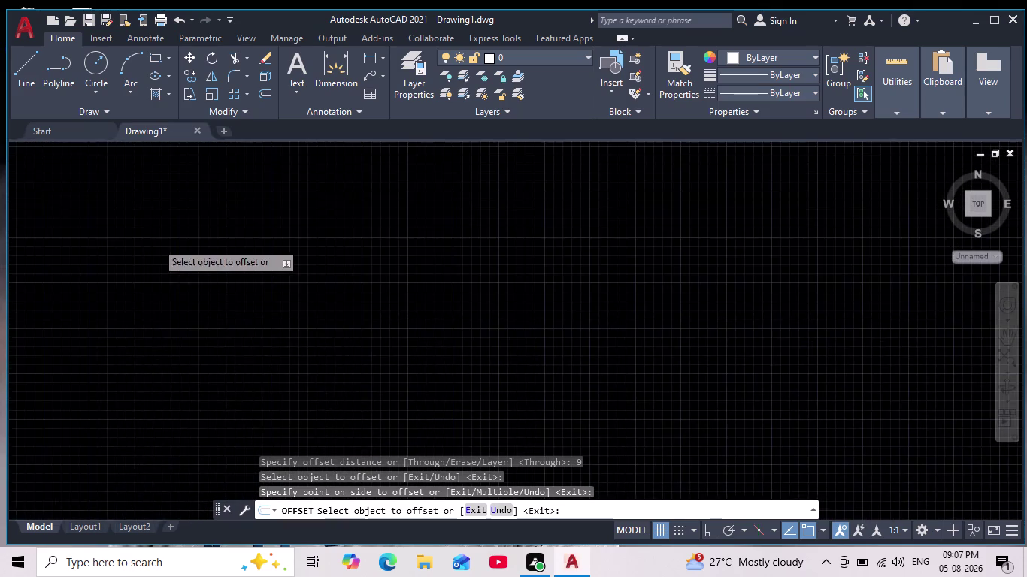
scroll(up, 3)
scroll(down, 3)
scroll(up, 3)
middle_drag(215, 337, 240, 324)
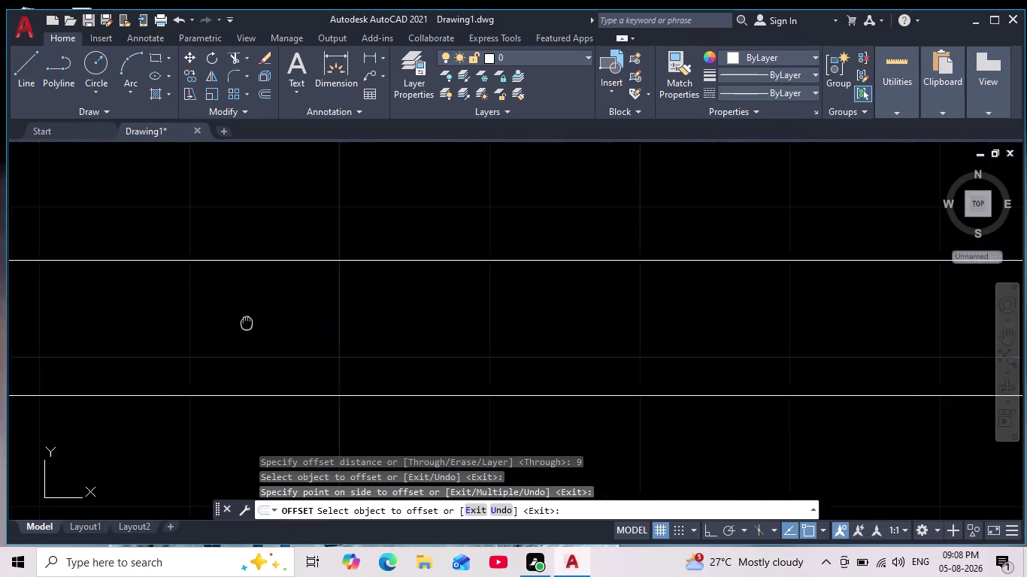
middle_drag(240, 324, 387, 225)
scroll(down, 3)
middle_drag(251, 288, 396, 248)
scroll(down, 3)
scroll(up, 3)
middle_drag(185, 269, 354, 249)
scroll(down, 3)
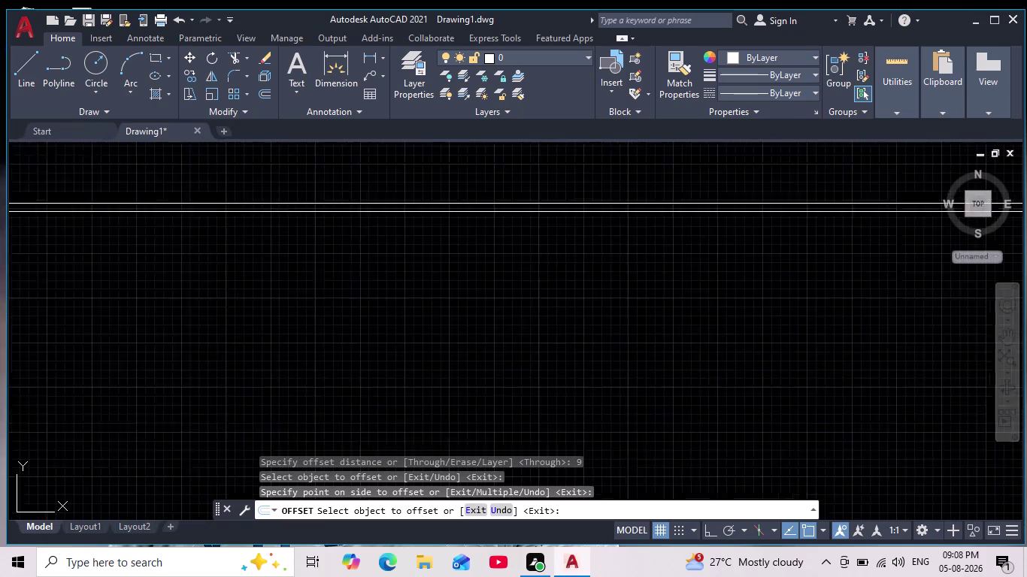
scroll(up, 3)
middle_drag(153, 272, 395, 390)
scroll(up, 3)
scroll(up, 3)
middle_drag(245, 320, 506, 451)
scroll(down, 3)
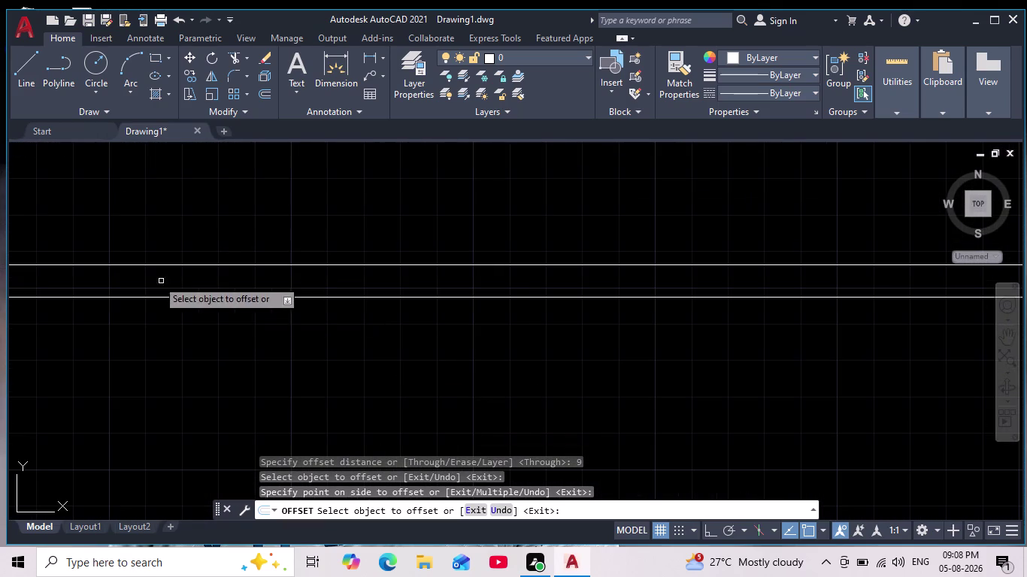
Offset the left wall line 9 units inward, then exit OFFSET.
middle_drag(102, 340, 359, 306)
scroll(down, 3)
middle_drag(182, 356, 575, 297)
scroll(down, 3)
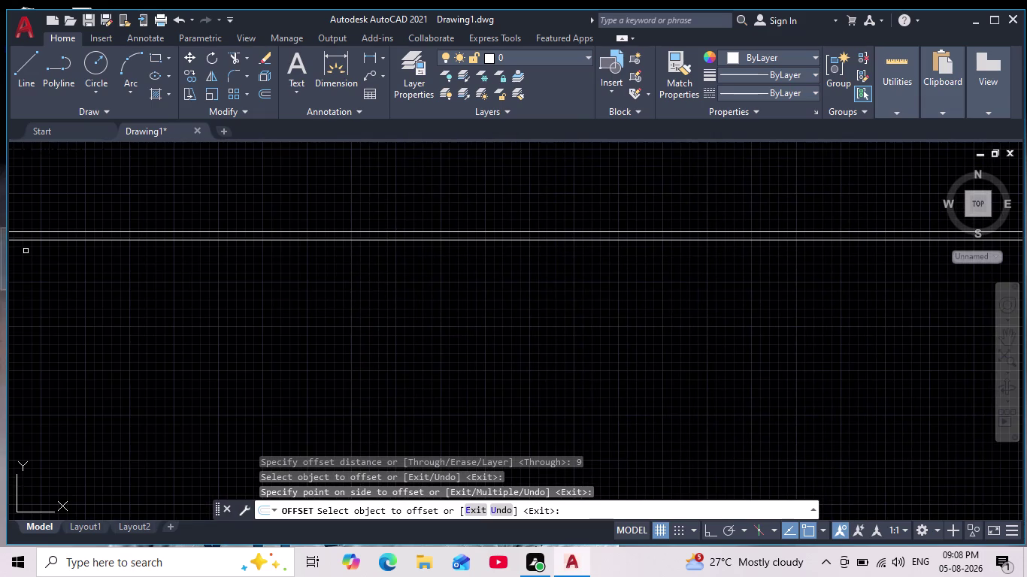
scroll(down, 3)
scroll(down, 3)
scroll(down, 3)
middle_drag(66, 312, 307, 311)
scroll(up, 3)
scroll(up, 3)
middle_drag(233, 246, 363, 487)
scroll(down, 3)
middle_drag(151, 220, 300, 440)
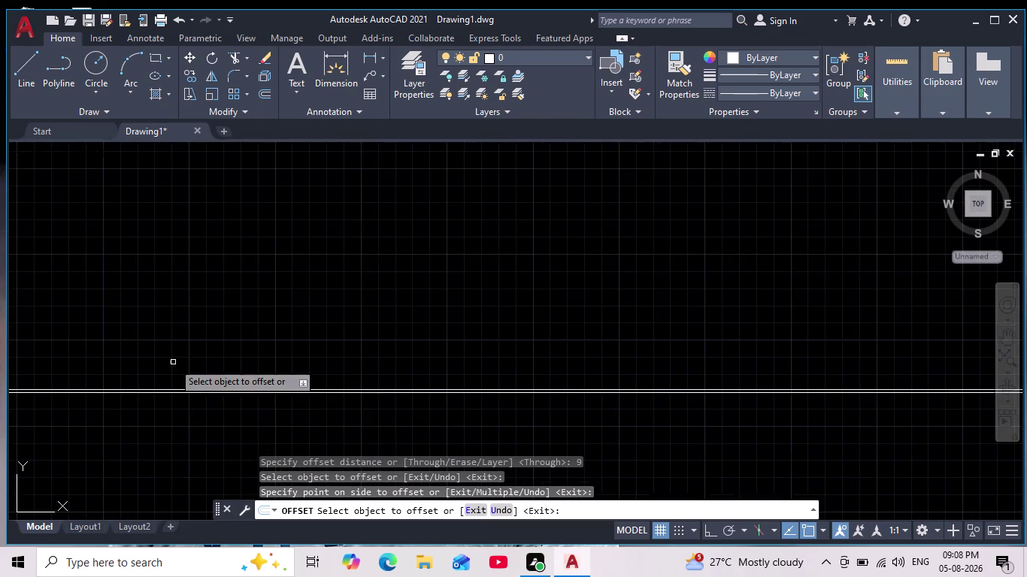
scroll(up, 3)
middle_drag(204, 334, 351, 192)
scroll(down, 3)
scroll(up, 3)
middle_drag(280, 317, 519, 322)
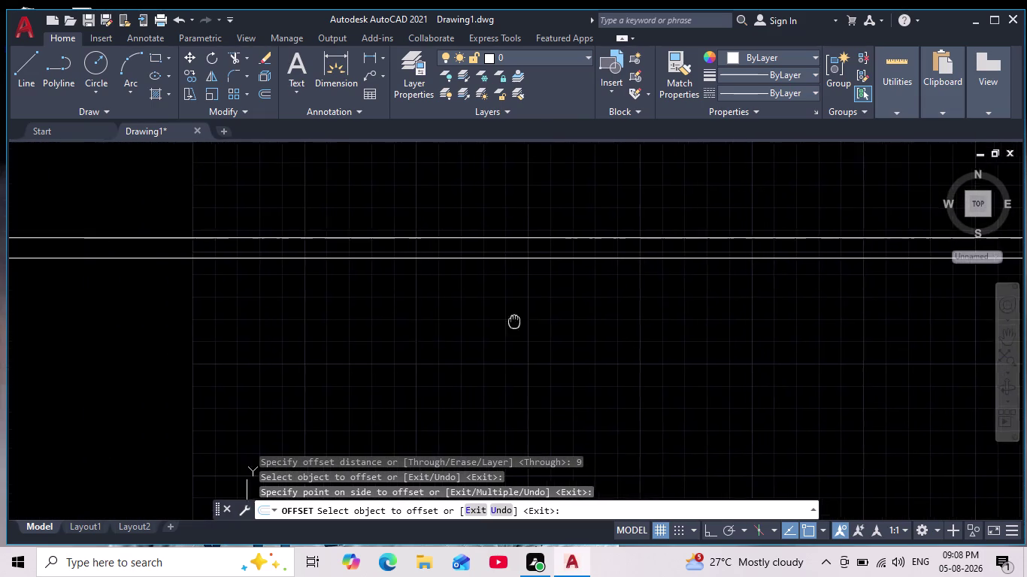
middle_drag(518, 322, 530, 322)
scroll(down, 3)
middle_drag(212, 332, 461, 306)
scroll(down, 3)
scroll(up, 3)
middle_drag(191, 290, 376, 327)
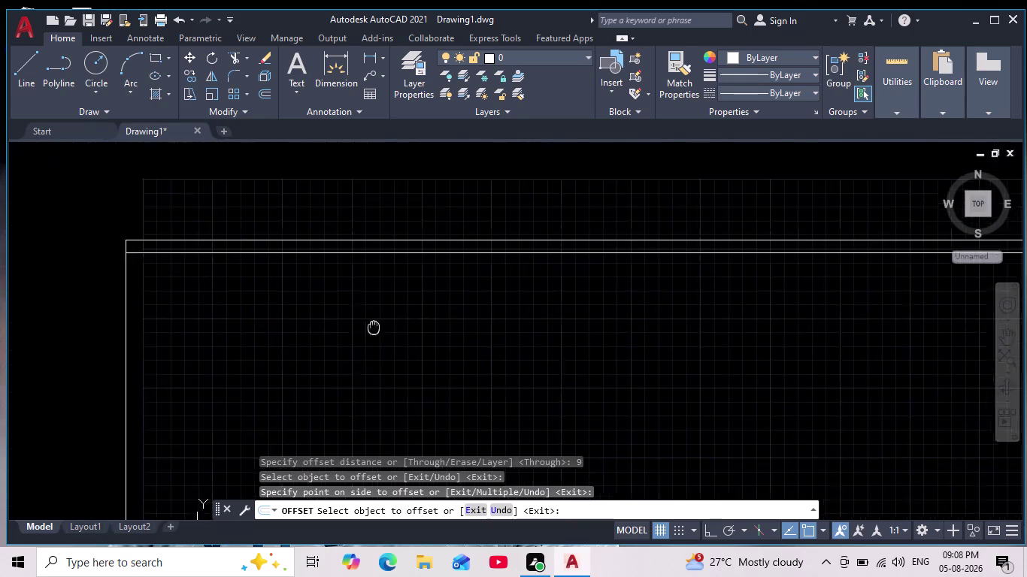
middle_drag(376, 328, 418, 330)
scroll(up, 3)
scroll(up, 3)
middle_drag(160, 266, 172, 282)
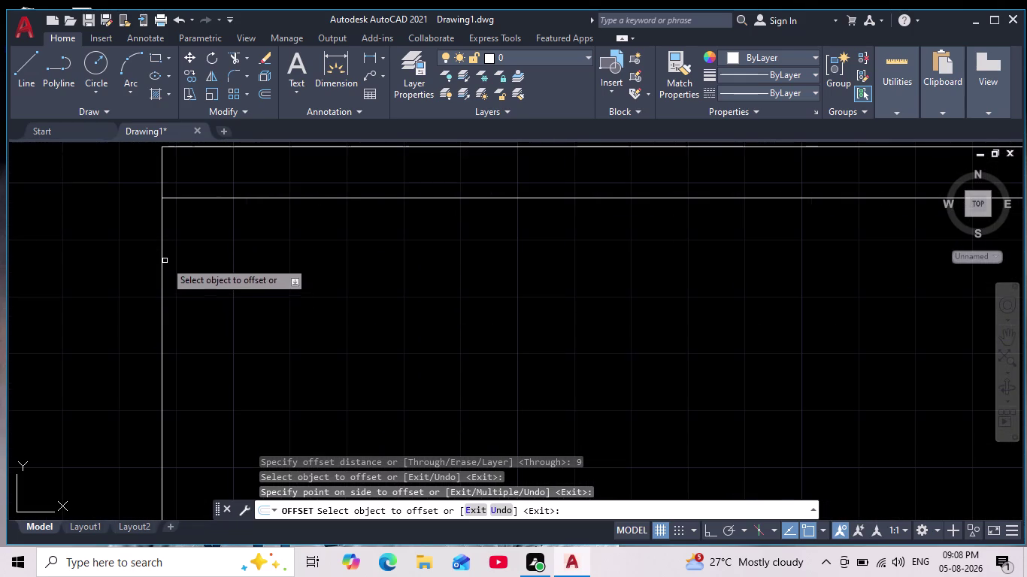
click(161, 254)
click(294, 264)
scroll(down, 3)
middle_drag(333, 278, 295, 277)
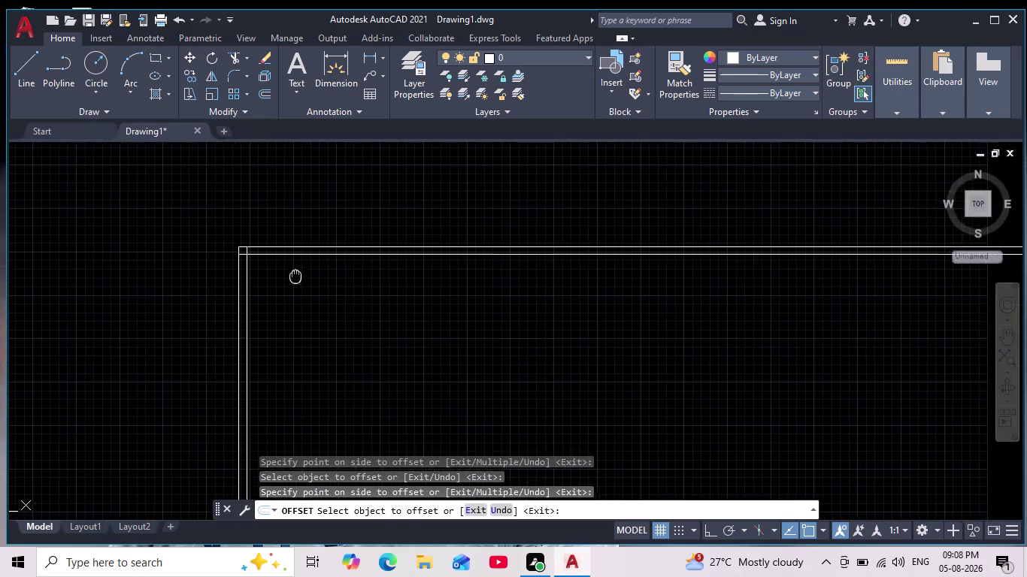
middle_drag(295, 278, 294, 275)
scroll(up, 3)
middle_drag(331, 294, 392, 357)
middle_drag(164, 275, 268, 306)
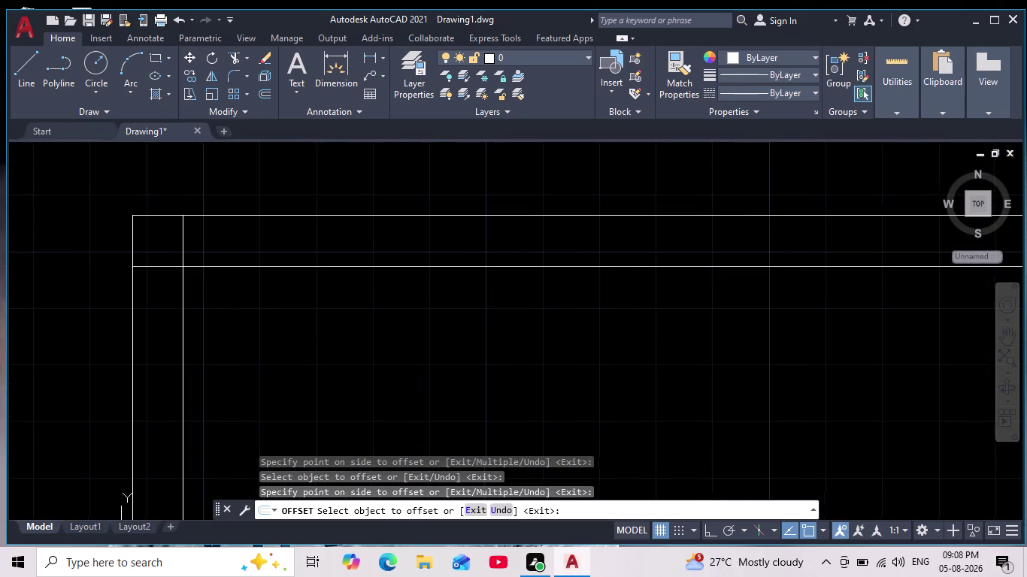
key(Escape)
key(Escape)
key(Escape)
key(Escape)
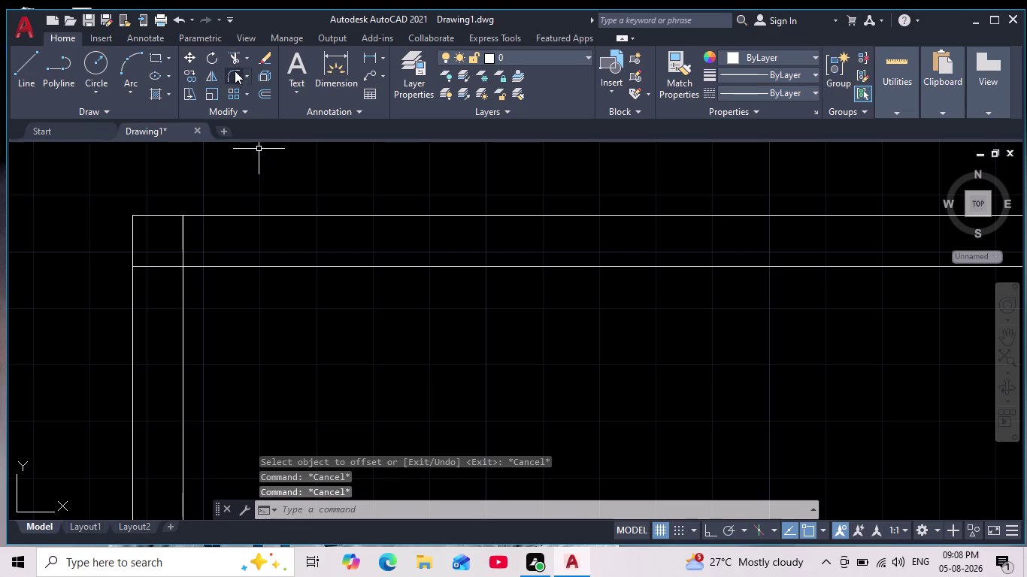
Trim the overhanging double wall line ends at the corner with a fence selection.
click(233, 62)
scroll(up, 3)
drag(193, 214, 29, 327)
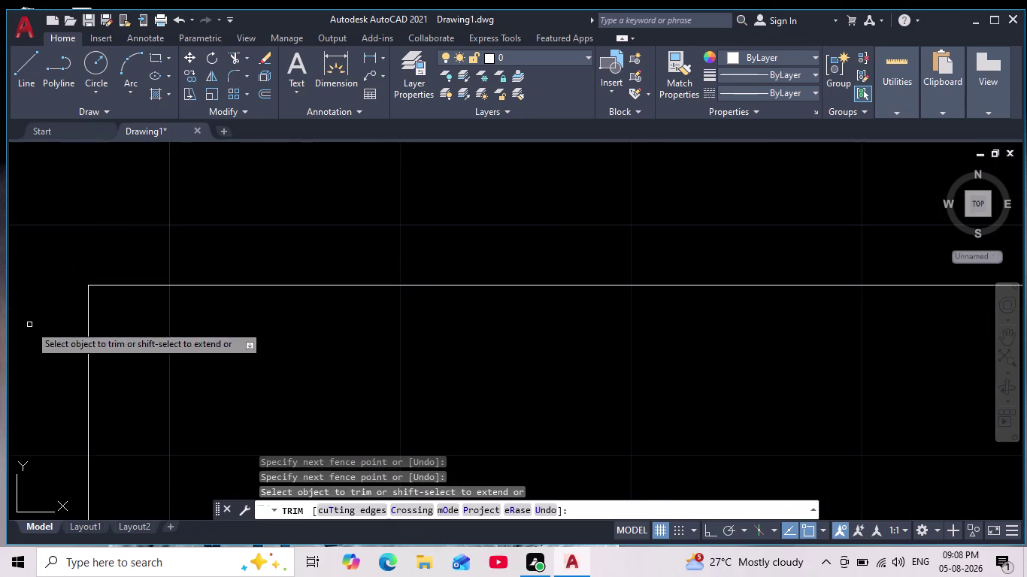
key(Escape)
key(Escape)
Pan and zoom around to inspect the trimmed corner and the left wall.
scroll(down, 3)
middle_drag(263, 380, 217, 334)
scroll(up, 3)
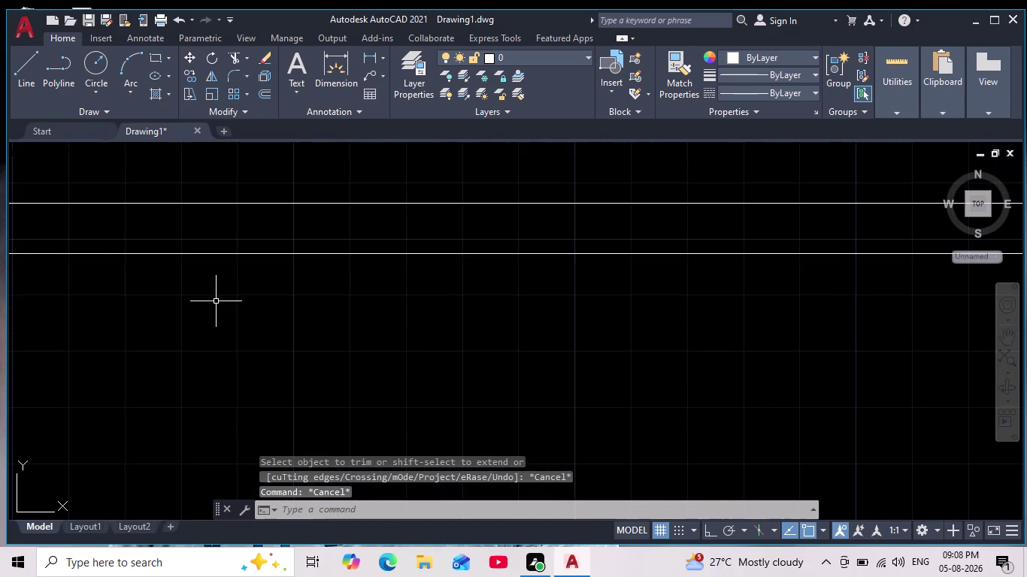
scroll(down, 3)
middle_drag(217, 301, 227, 259)
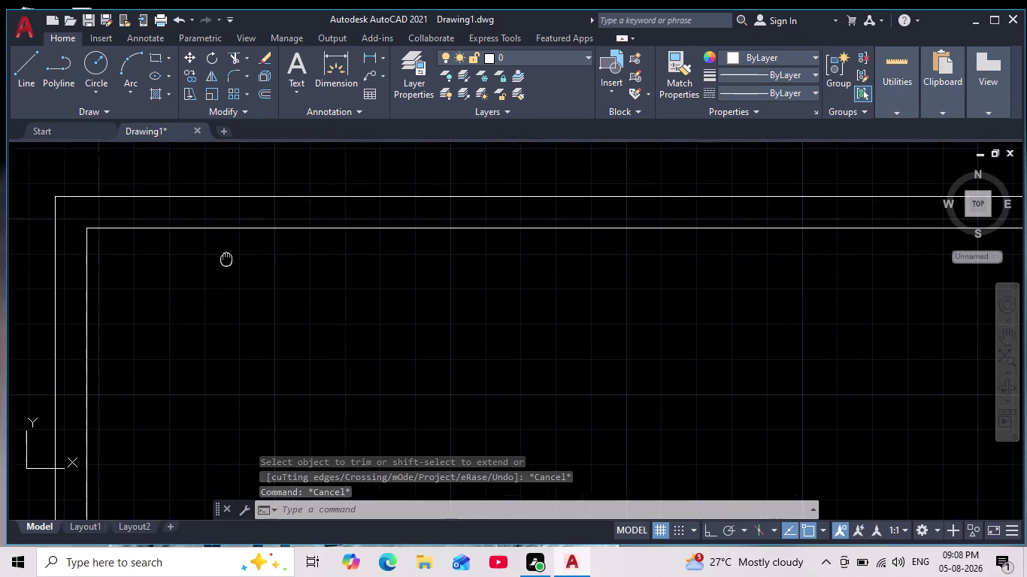
middle_drag(227, 259, 226, 240)
scroll(up, 3)
middle_drag(227, 251, 258, 261)
scroll(down, 3)
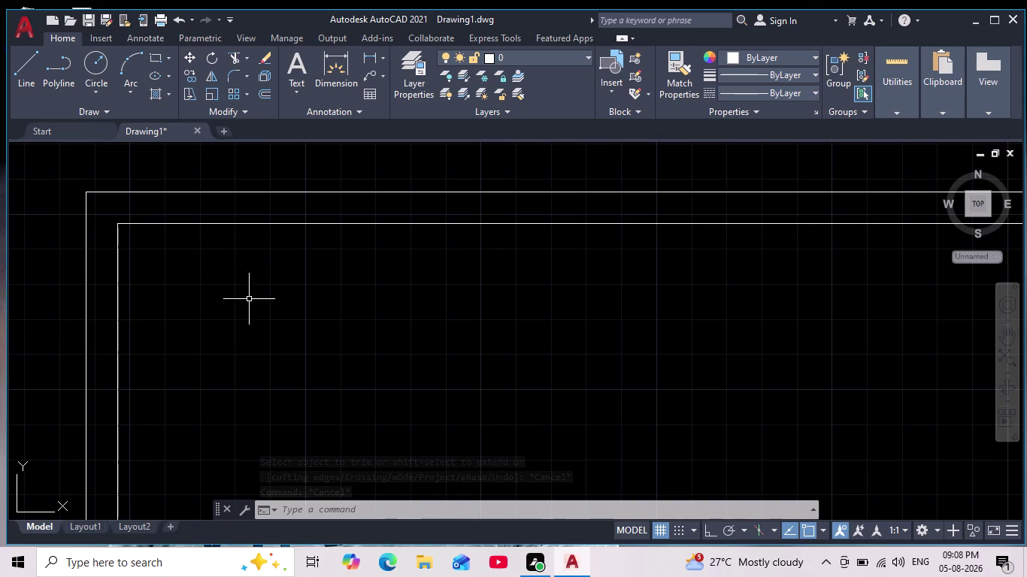
scroll(up, 3)
middle_drag(238, 318, 267, 322)
scroll(down, 3)
scroll(up, 3)
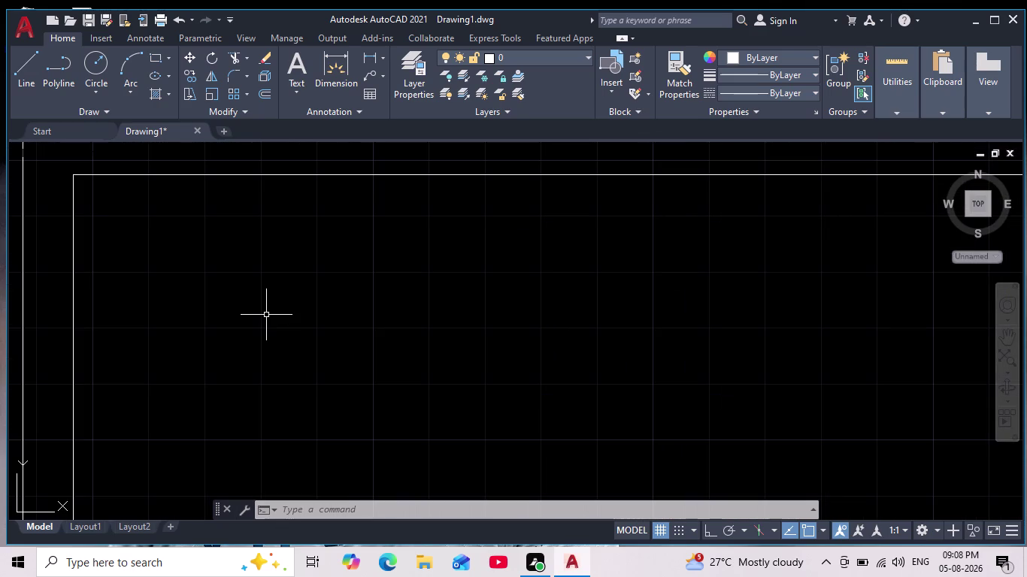
Clear any active command and start a new OFFSET.
key(Escape)
key(Escape)
key(Escape)
key(Escape)
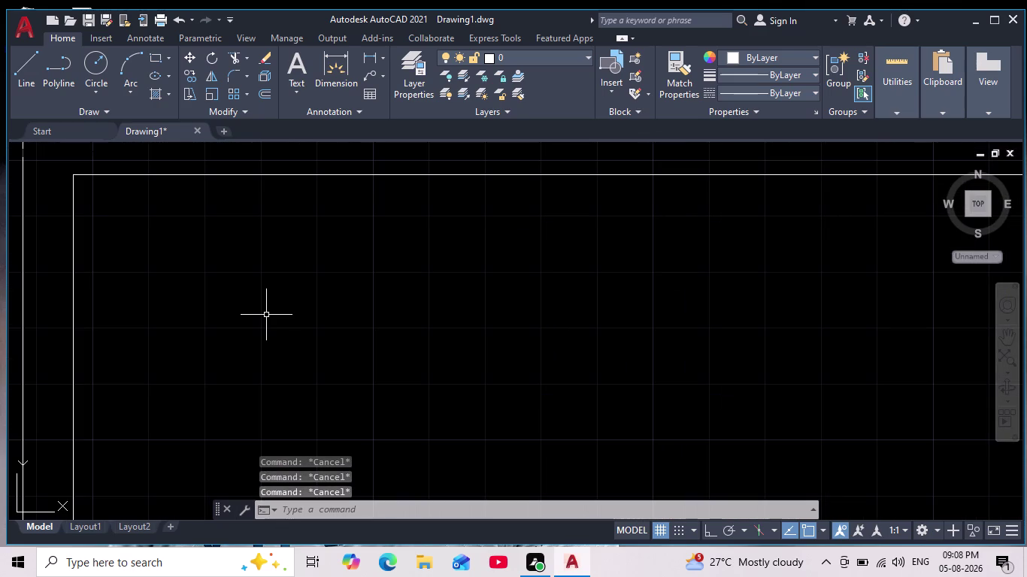
key(o)
key(Return)
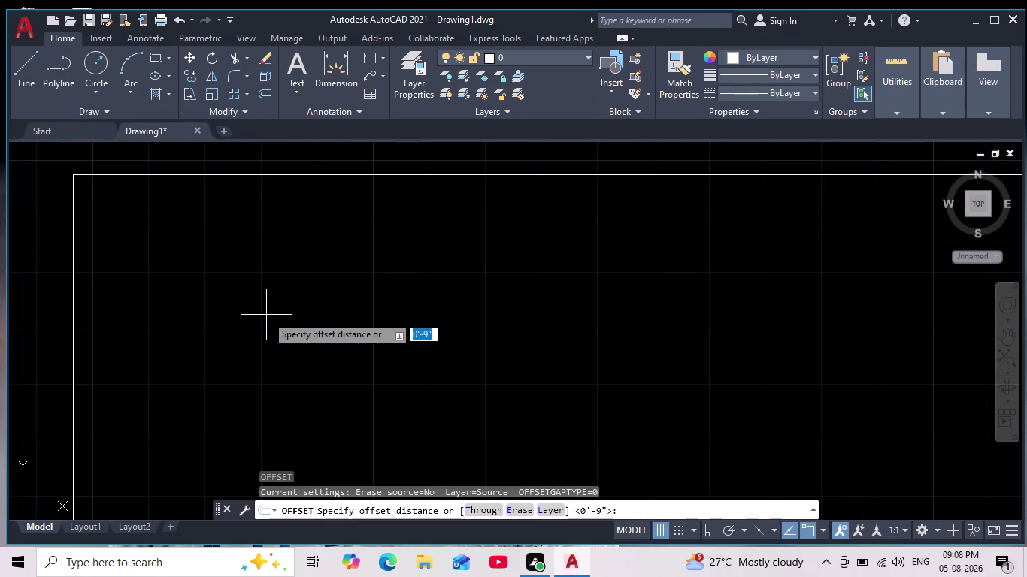
Offset the inner left wall line 12' to the right as a partition.
text(12')
key(Return)
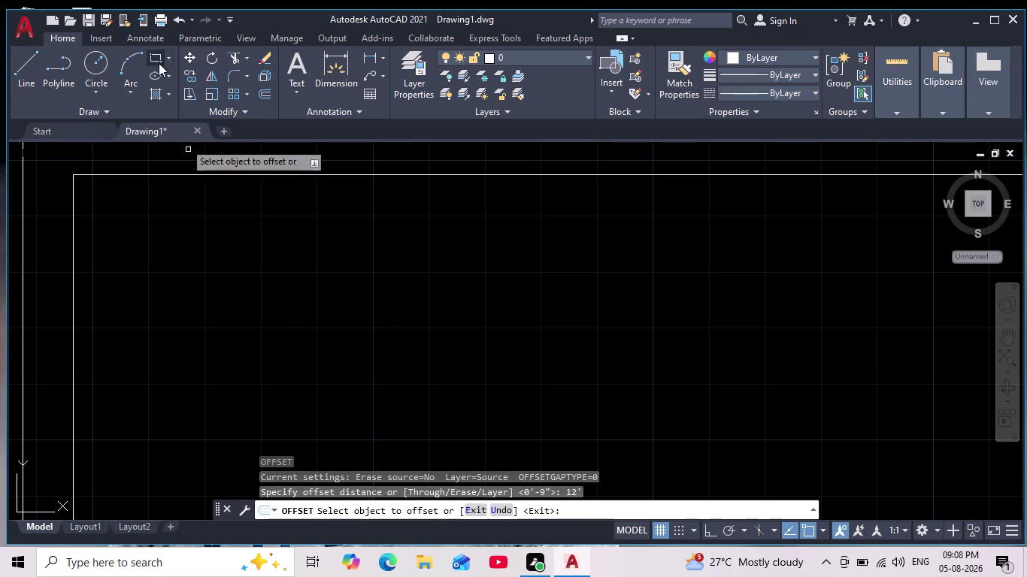
scroll(down, 3)
scroll(up, 3)
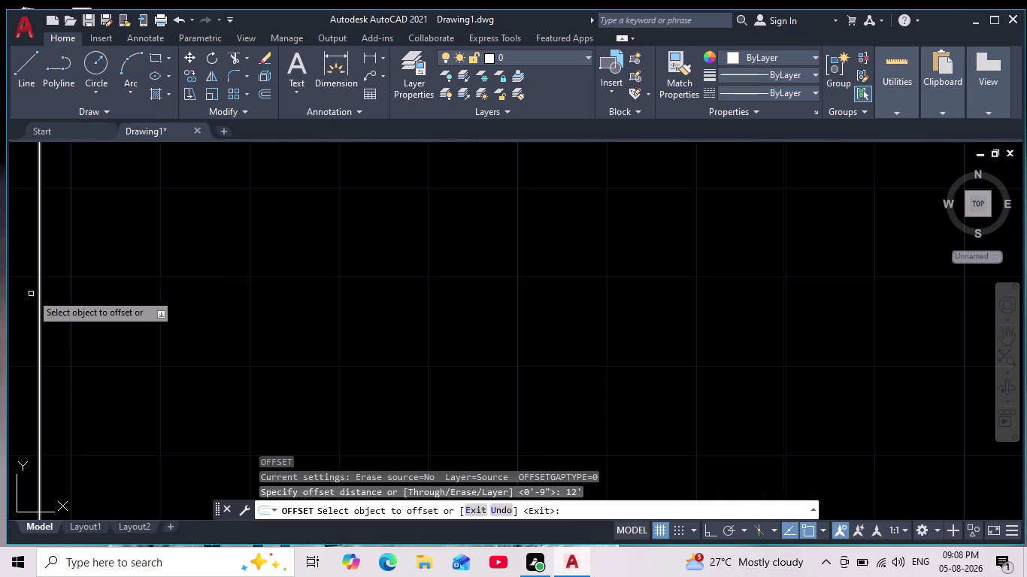
scroll(down, 3)
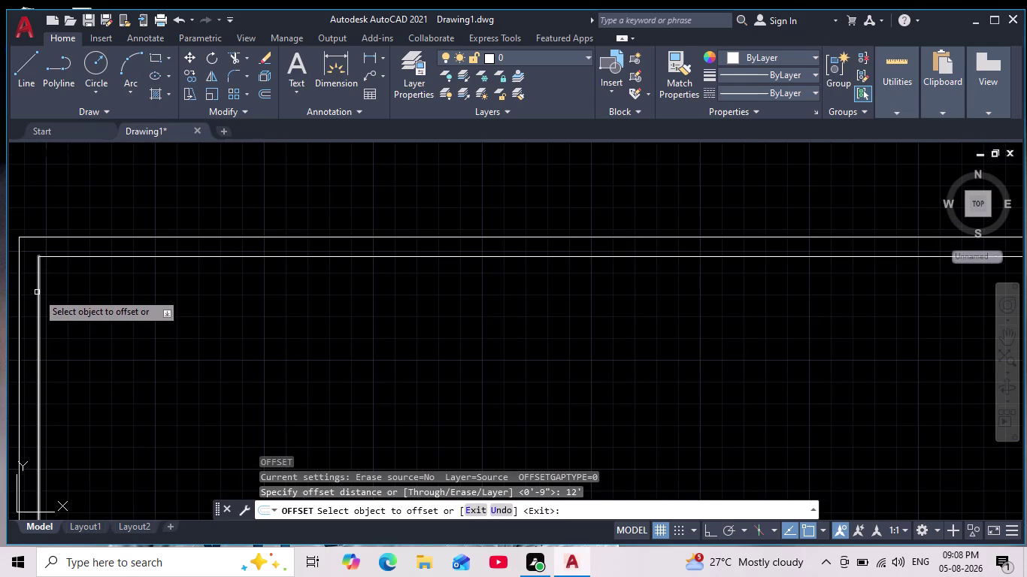
click(38, 296)
click(273, 313)
Pan to review the new partition line, then finish and repeat OFFSET.
scroll(down, 3)
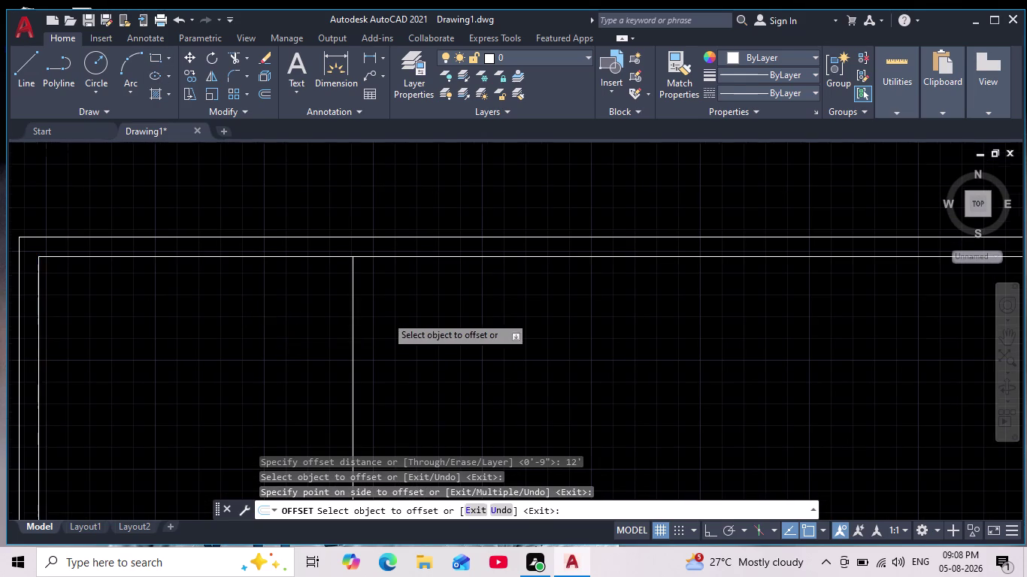
middle_drag(388, 319, 373, 227)
scroll(up, 3)
middle_drag(387, 240, 396, 286)
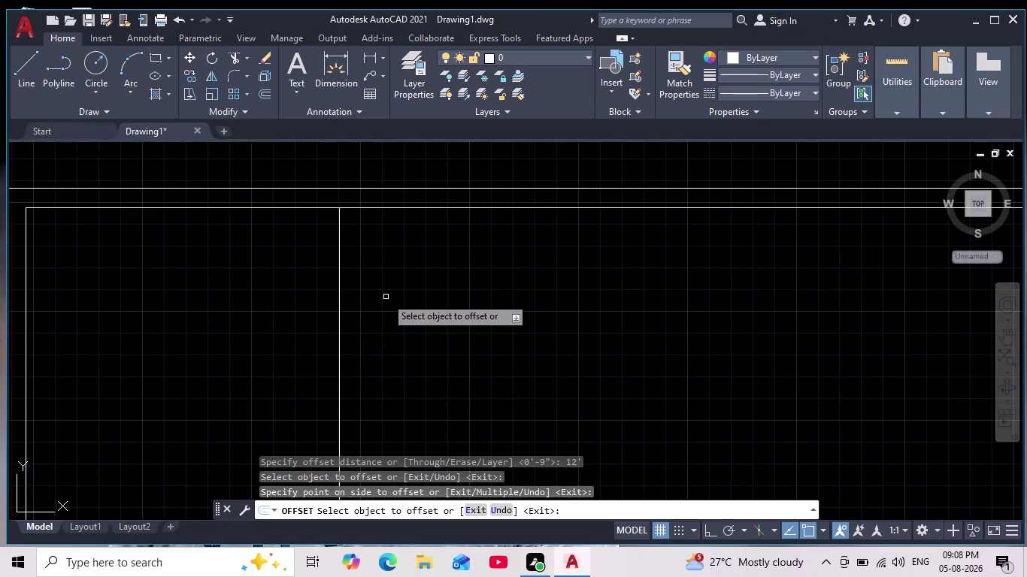
key(Return)
key(Return)
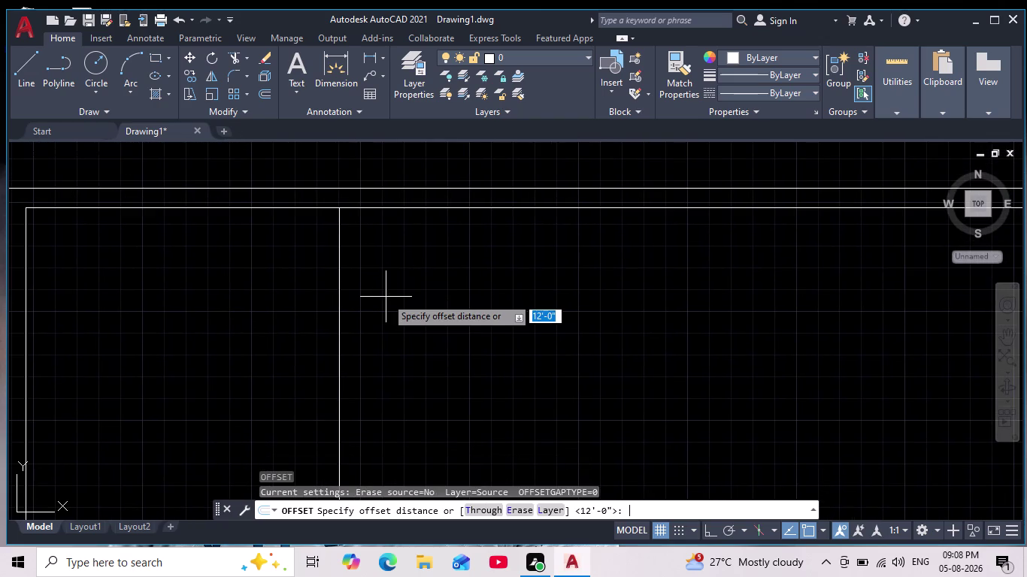